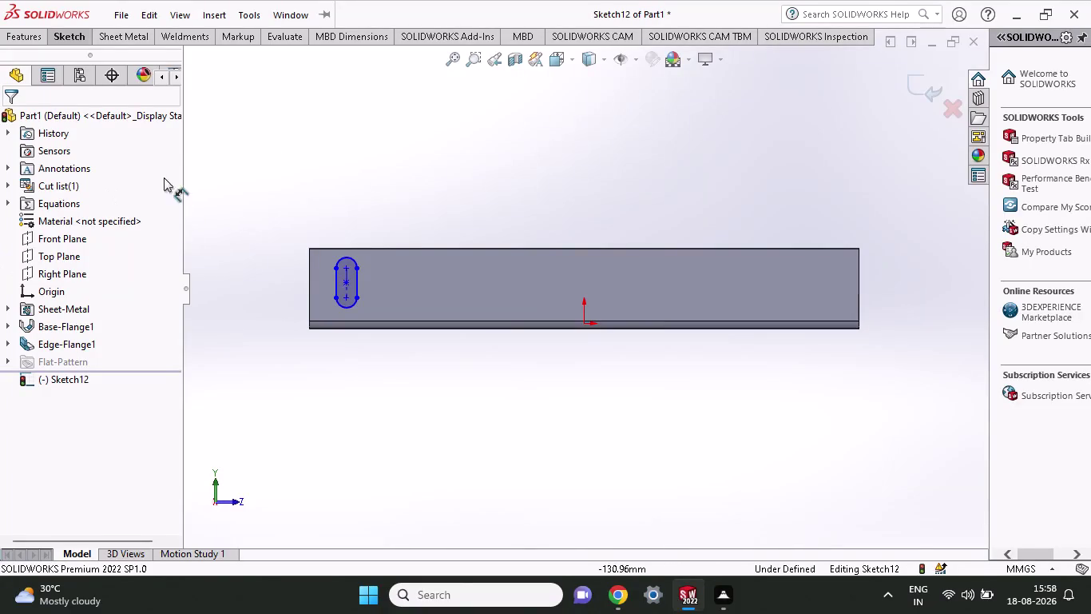
Start a radius dimension on the slot's rounded end arc, currently reading R3.78.
click(72, 29)
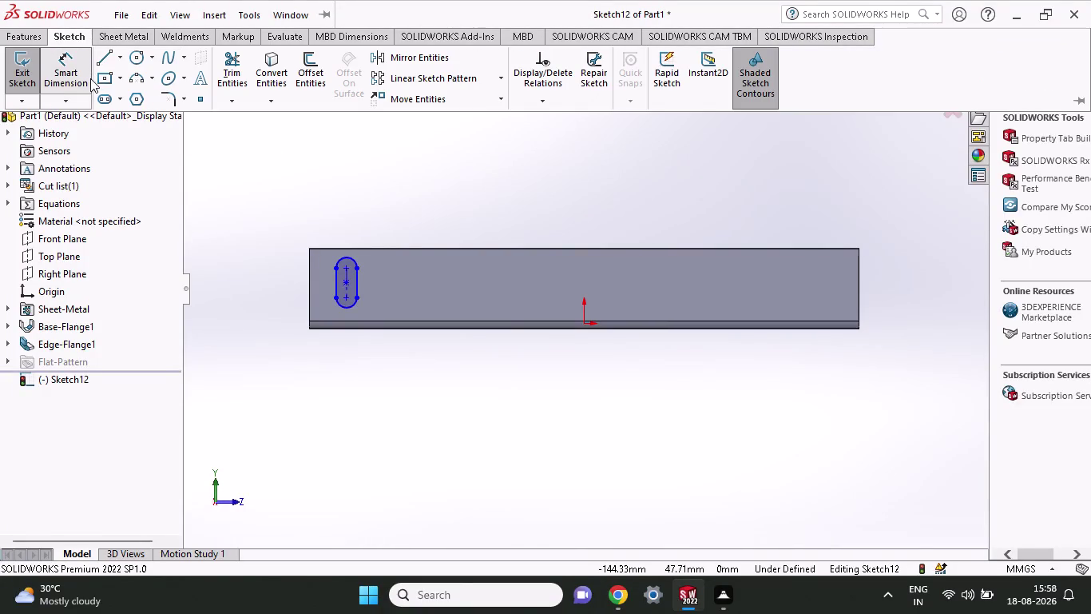
click(64, 78)
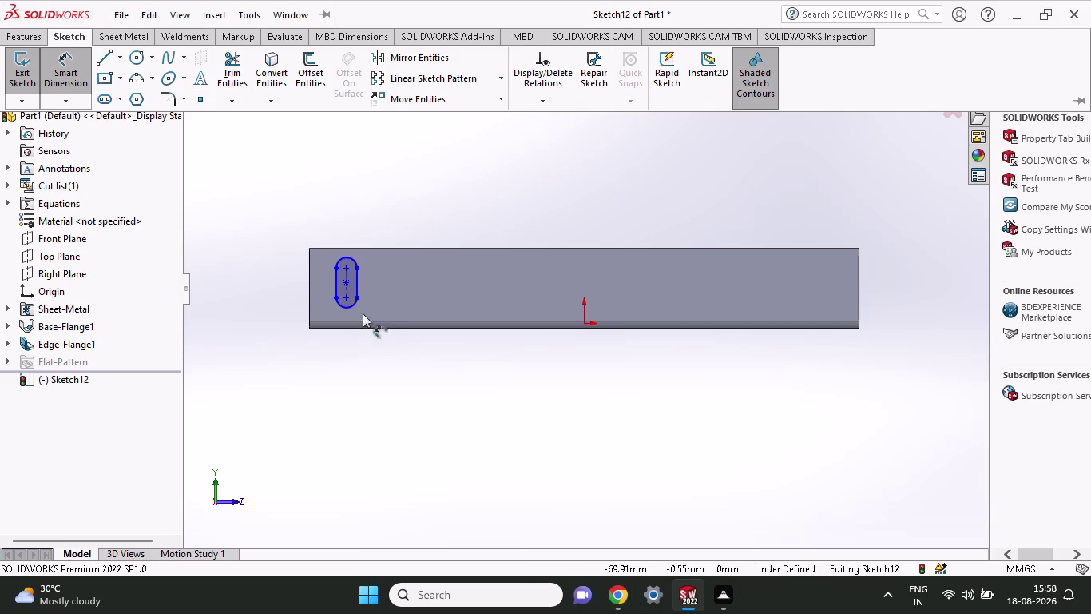
click(346, 307)
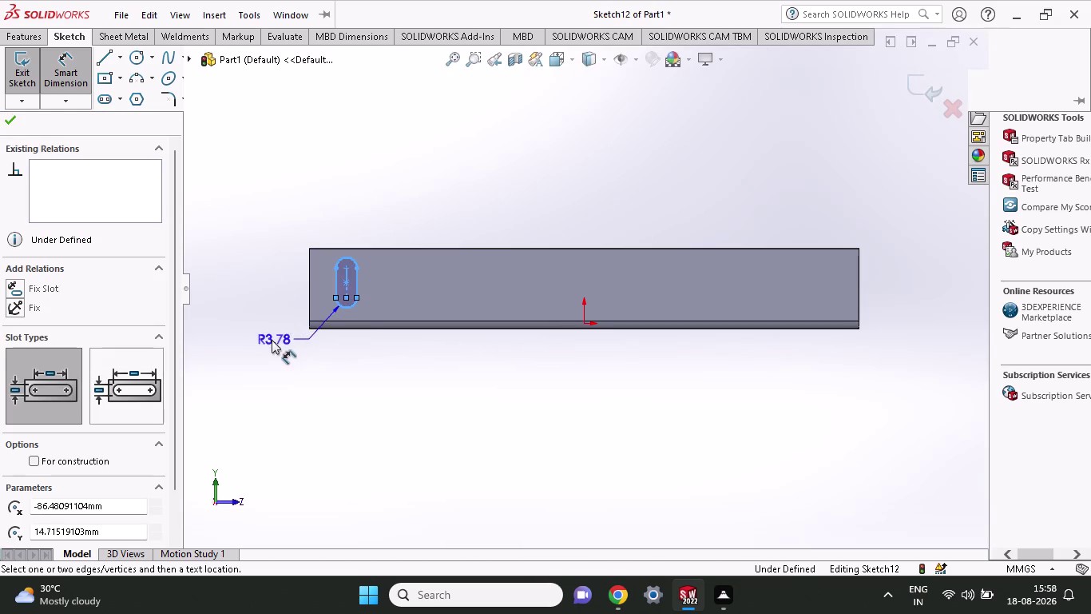
Dimension the slot's end radius to 3 mm and centre-to-centre length to 10 mm.
click(254, 343)
key(3)
key(Return)
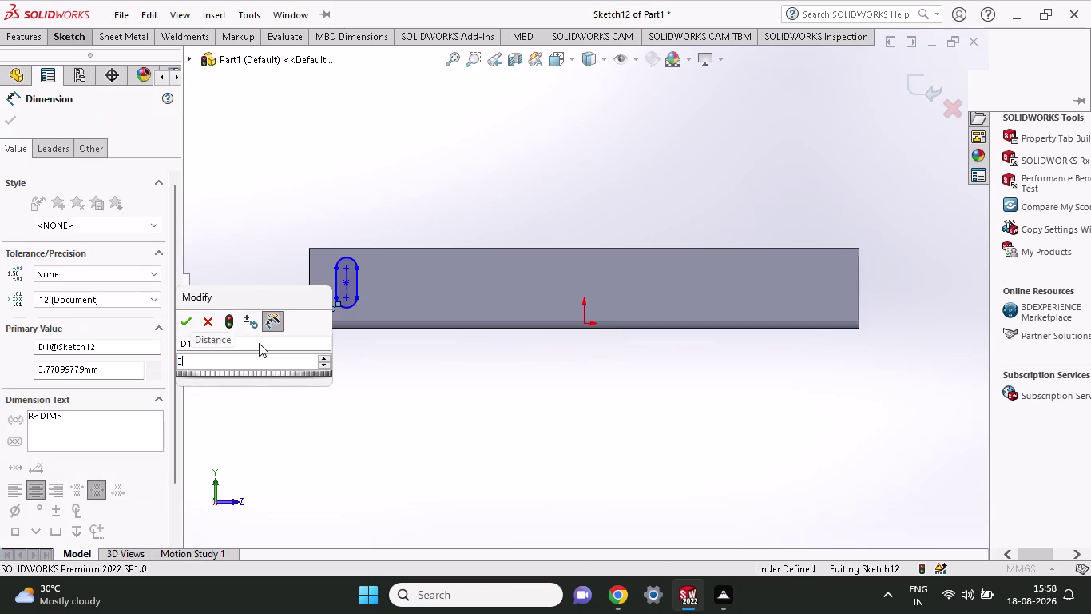
scroll(down, 3)
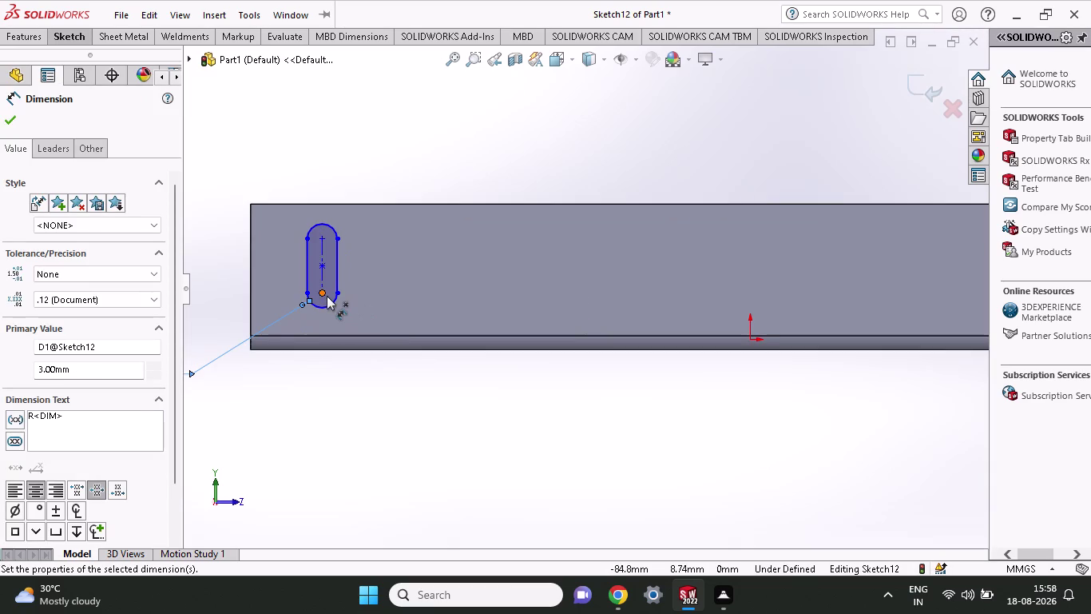
click(324, 296)
click(318, 238)
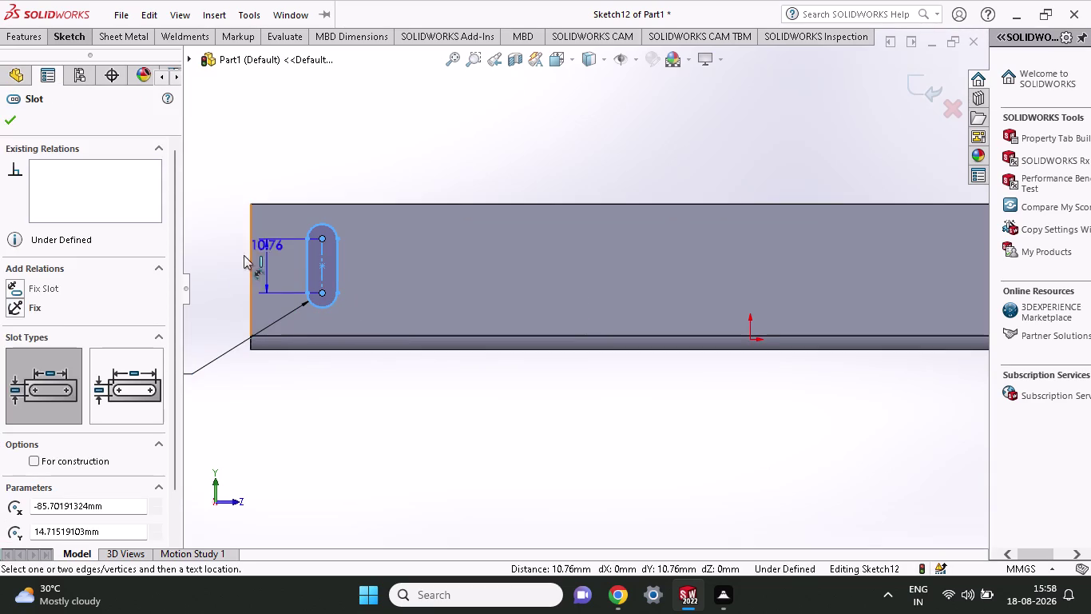
click(221, 257)
text(10)
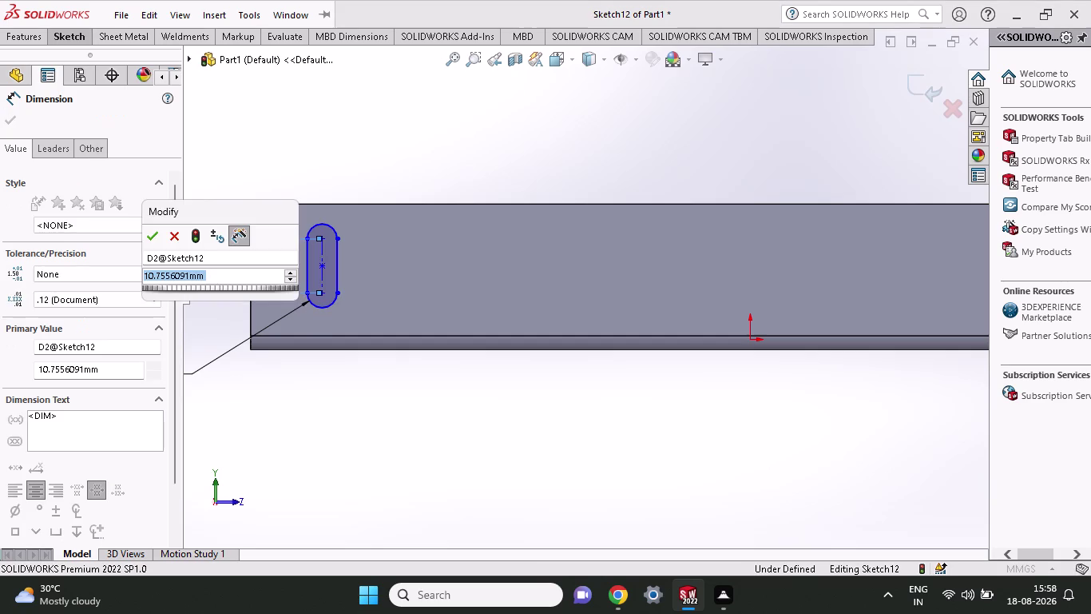
key(Return)
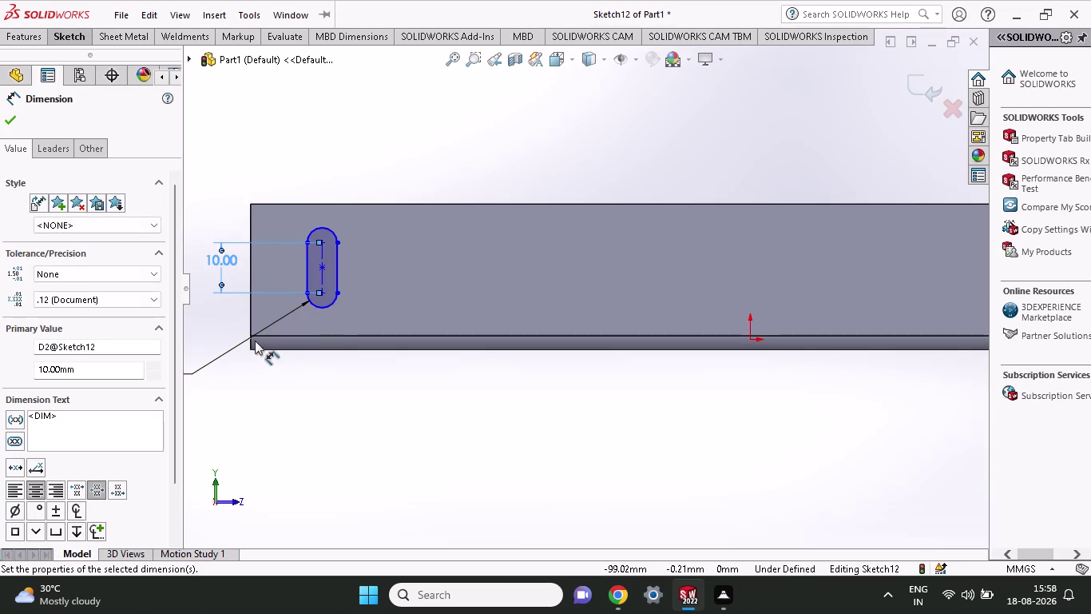
Dimension the slot 15 mm horizontally from the flange's lower left corner.
click(250, 338)
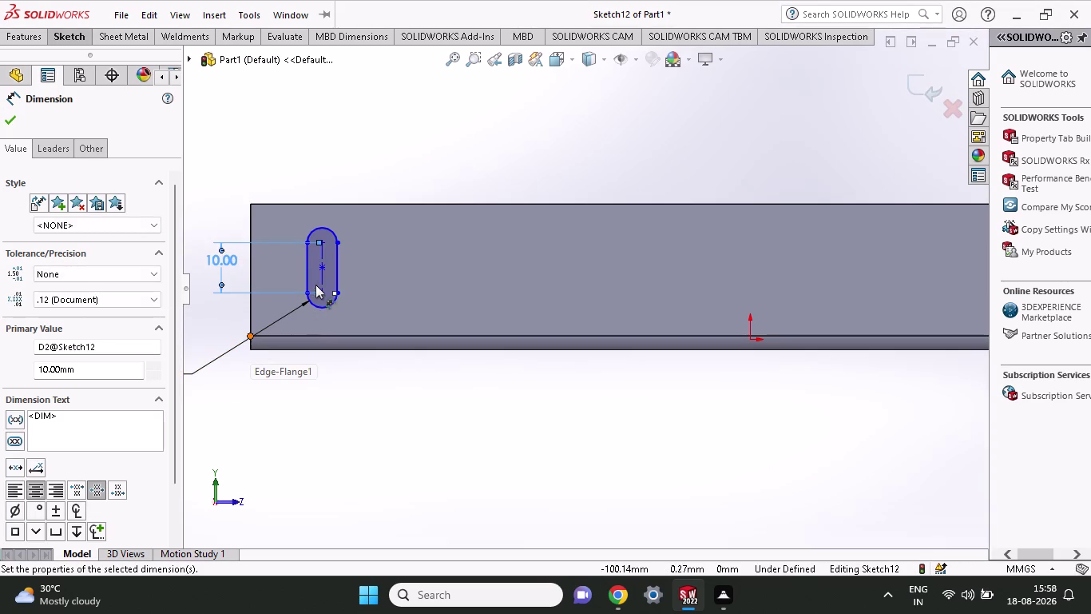
click(319, 293)
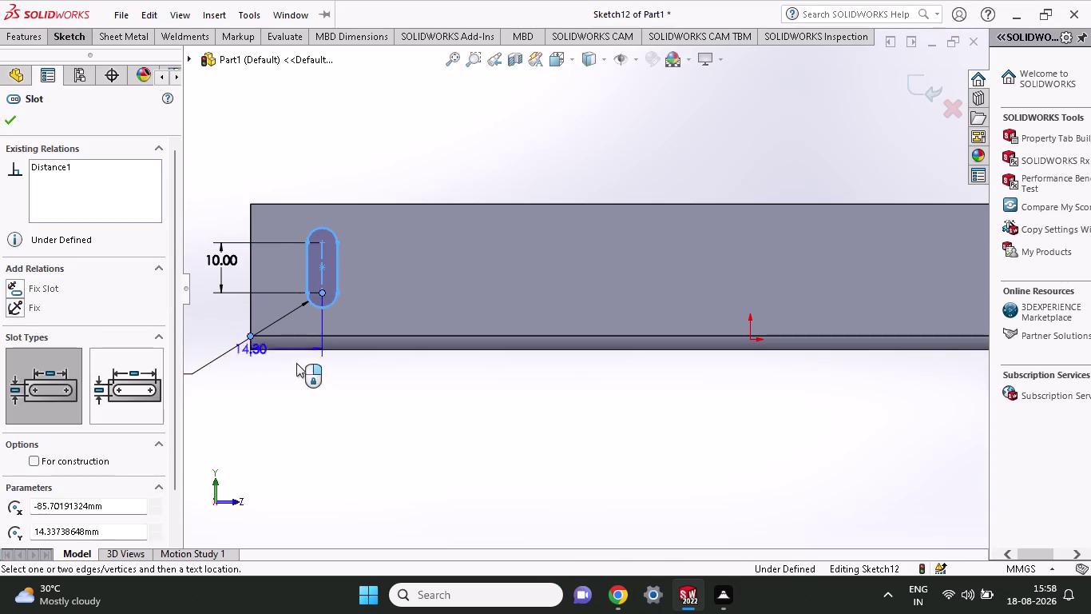
click(282, 396)
text(15)
key(Return)
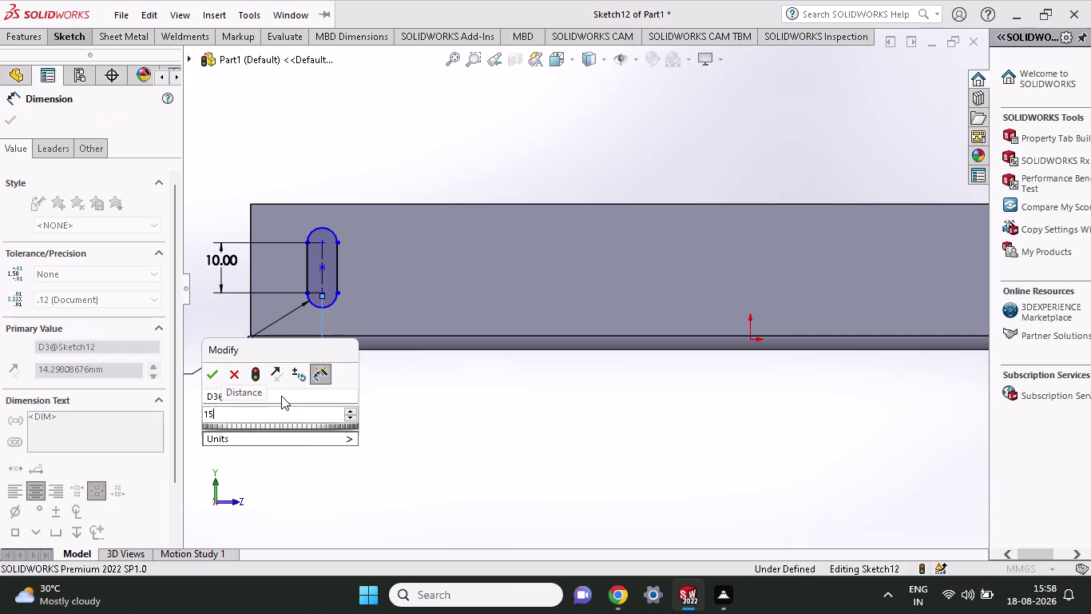
scroll(up, 3)
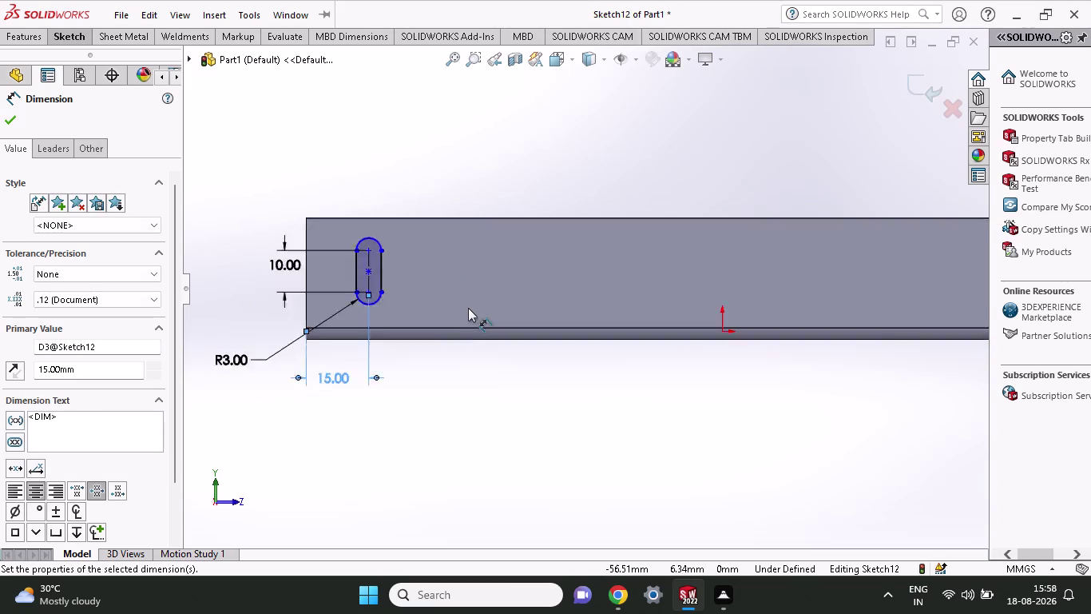
scroll(up, 3)
scroll(down, 3)
scroll(up, 3)
scroll(down, 3)
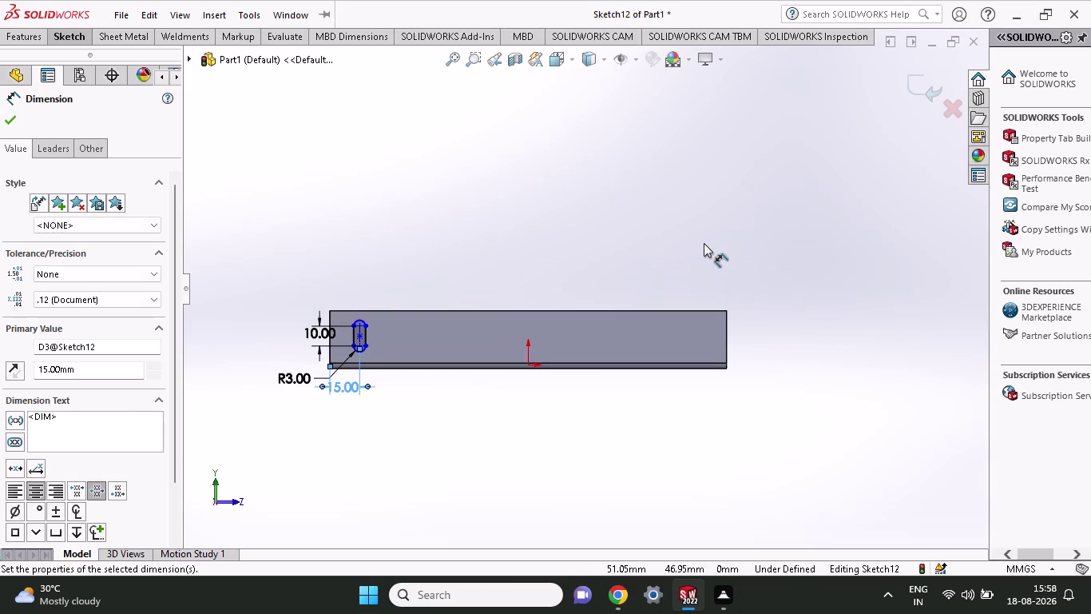
click(36, 34)
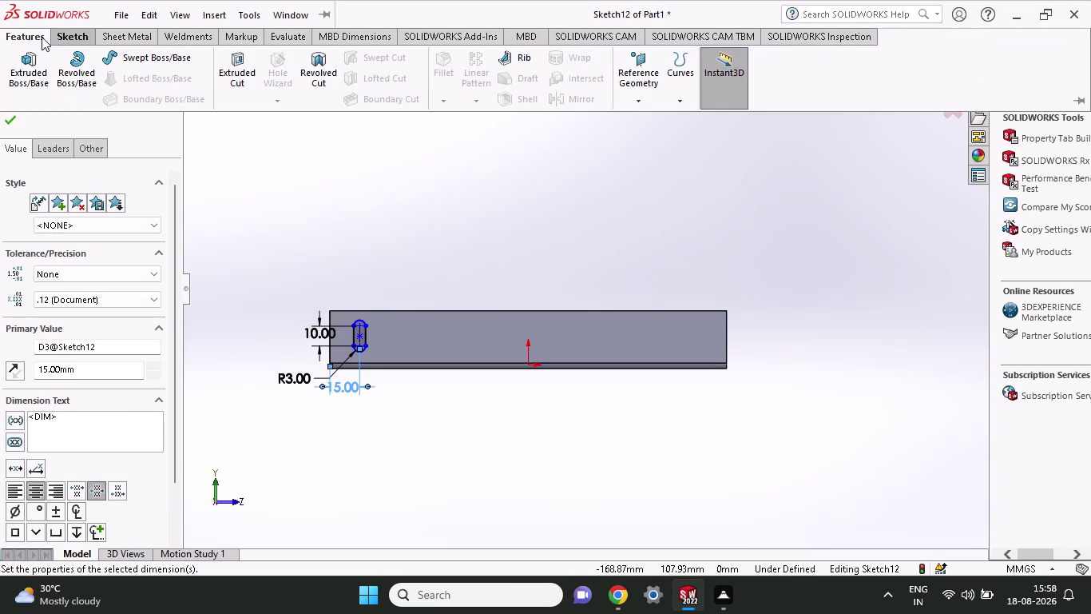
click(57, 39)
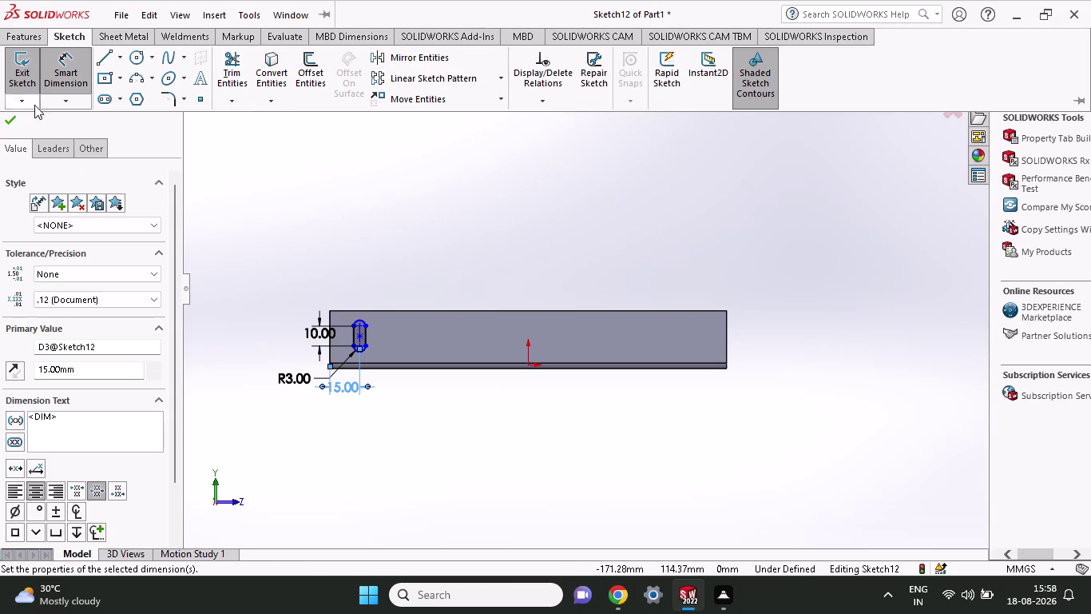
click(119, 50)
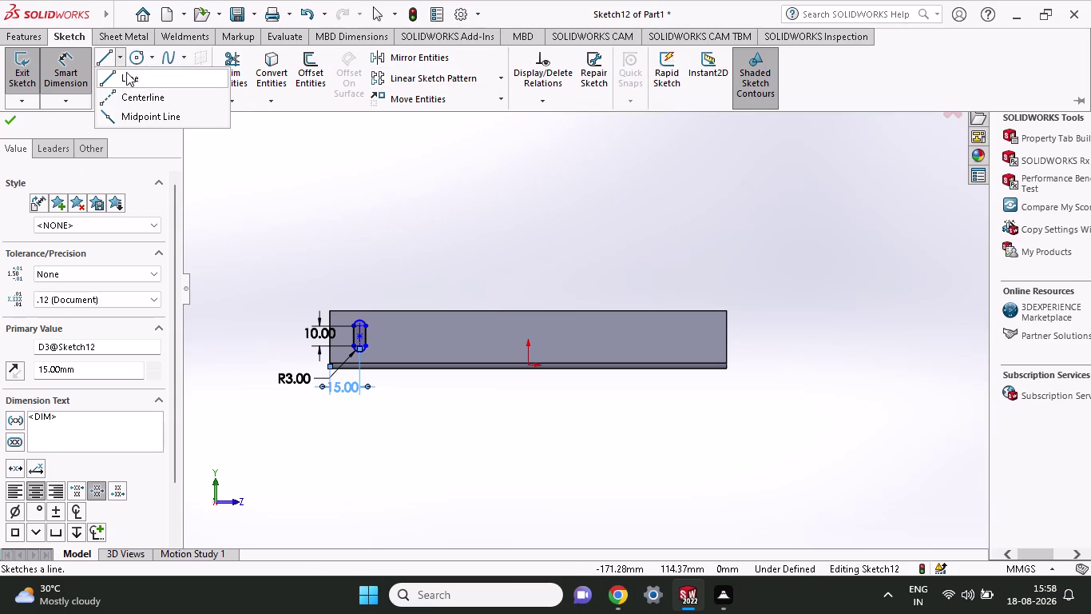
Draw a construction centreline through the slot across the full 200 mm flange length.
click(125, 95)
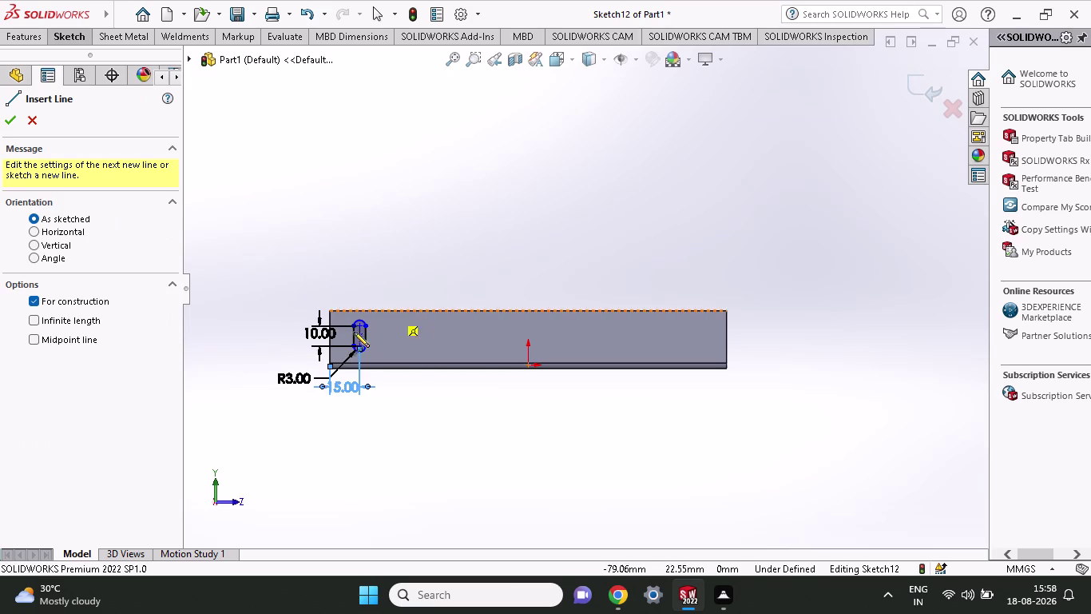
scroll(up, 3)
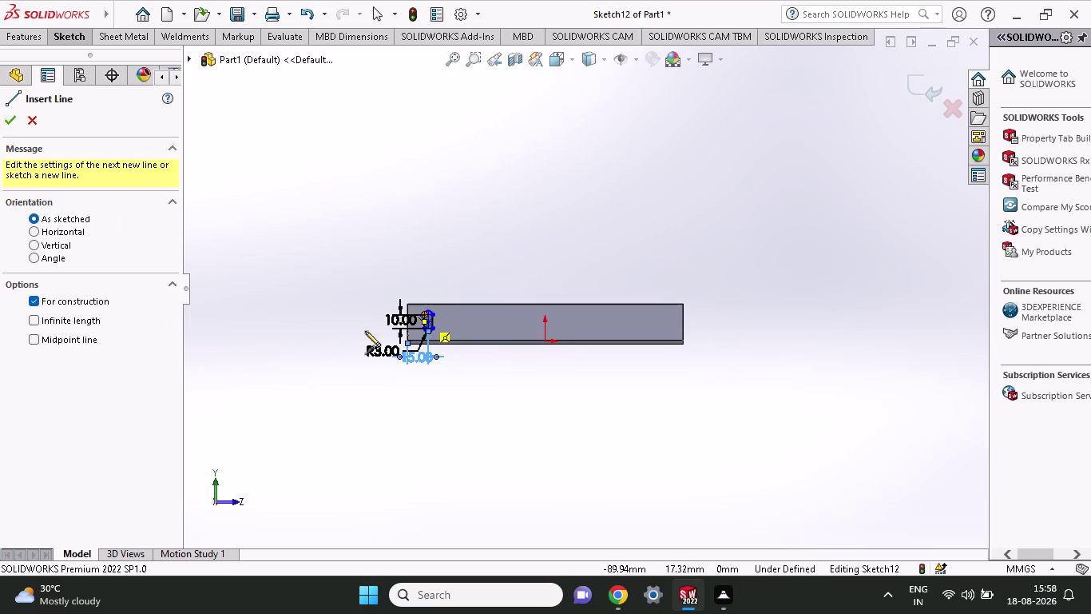
scroll(down, 3)
scroll(down, 3)
scroll(down, 3)
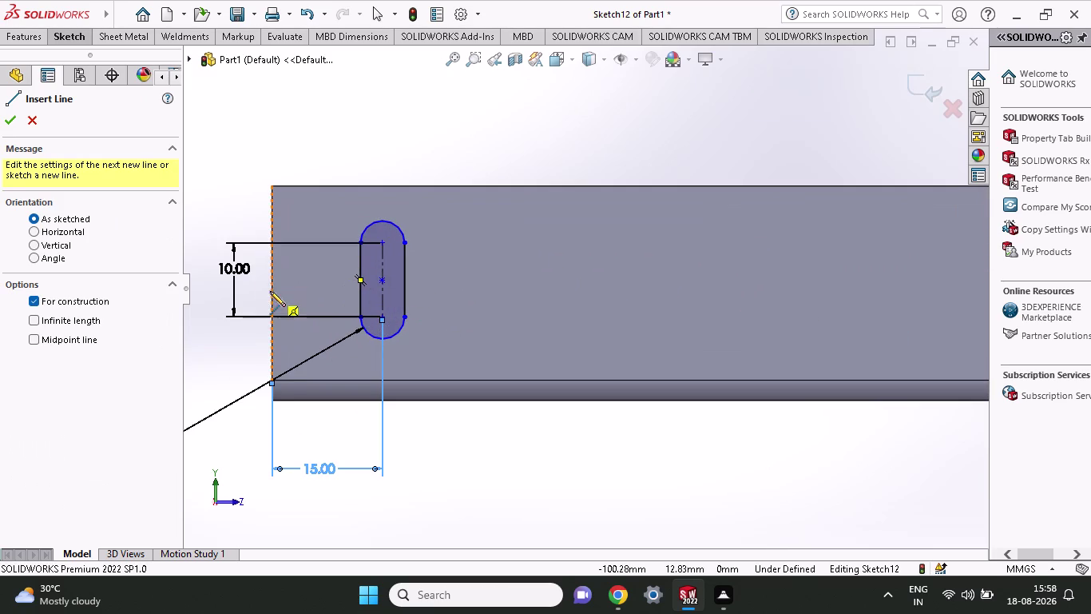
click(270, 286)
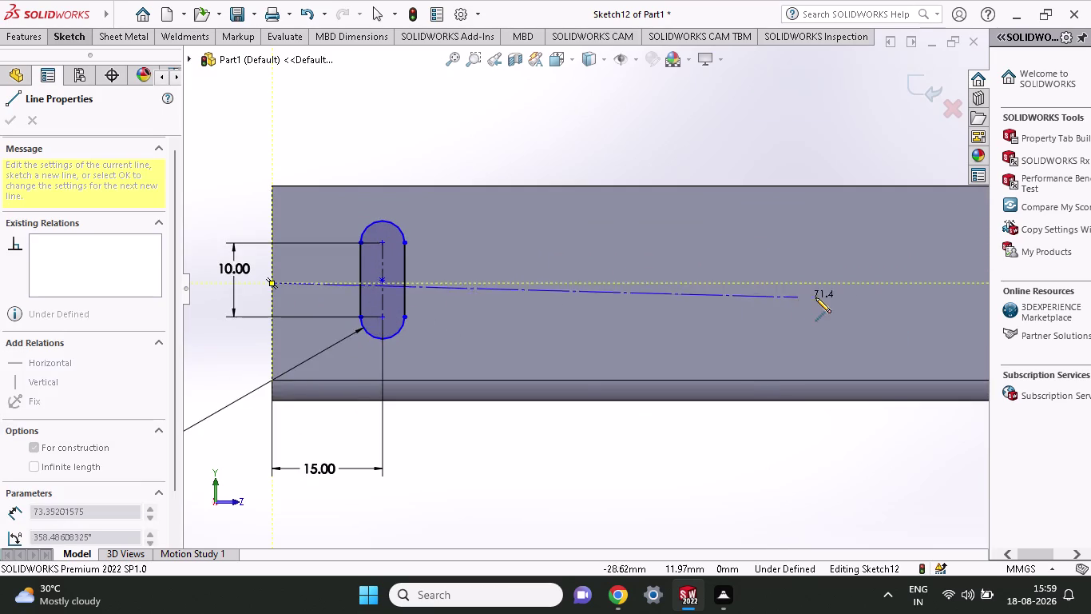
scroll(up, 3)
scroll(up, 3)
scroll(up, 3)
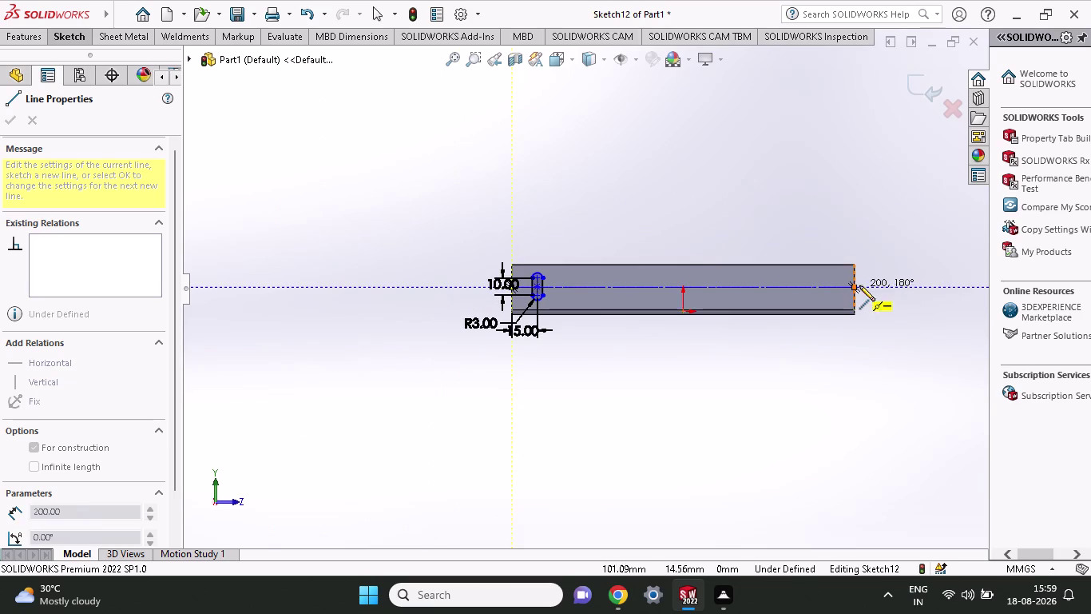
click(855, 288)
right_click(711, 198)
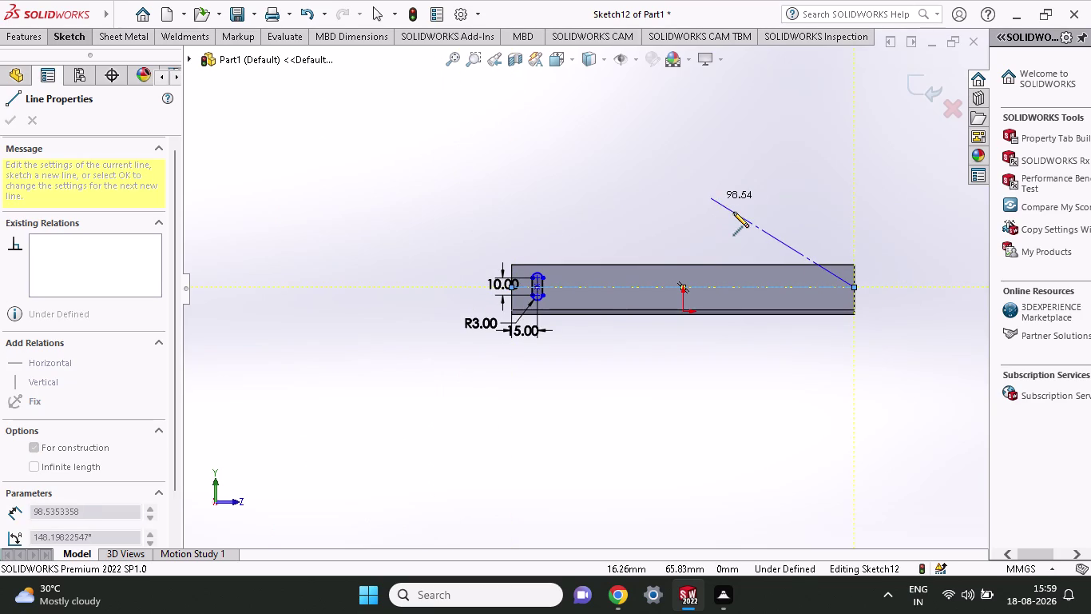
click(733, 211)
scroll(down, 3)
scroll(down, 3)
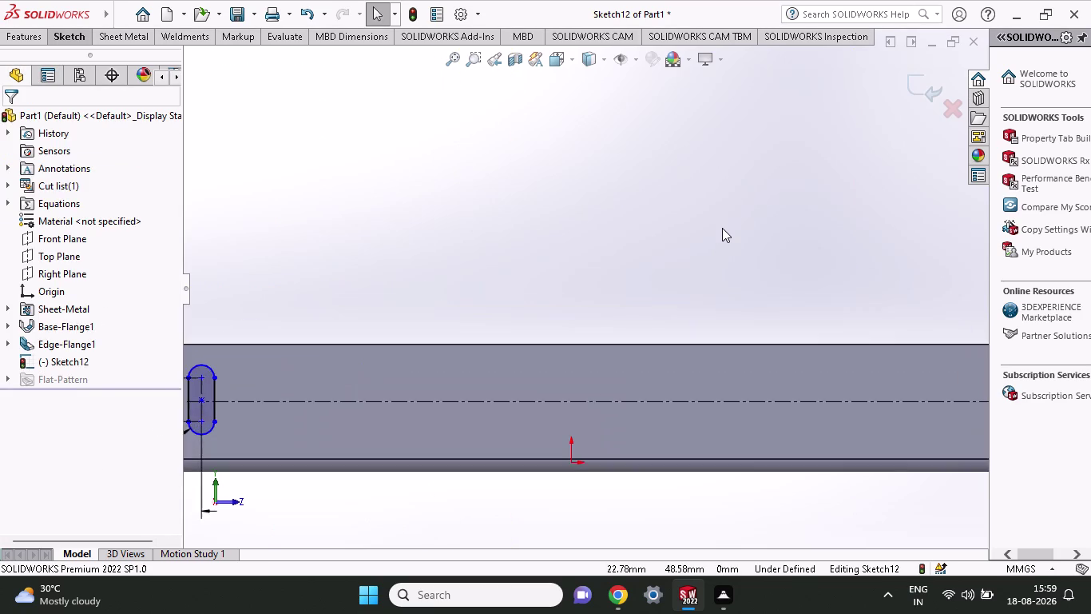
scroll(up, 3)
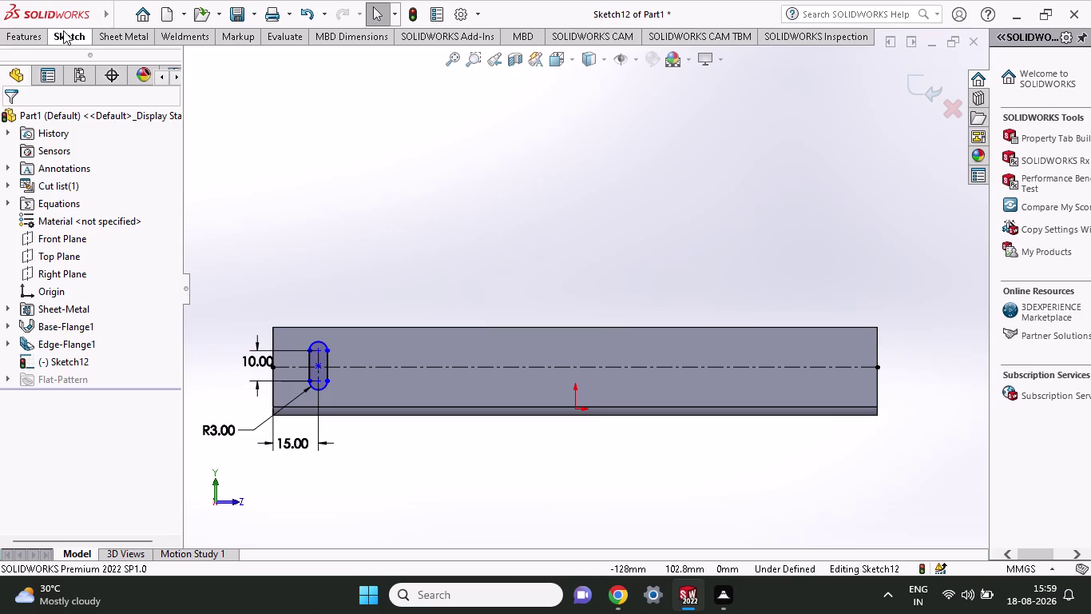
click(63, 31)
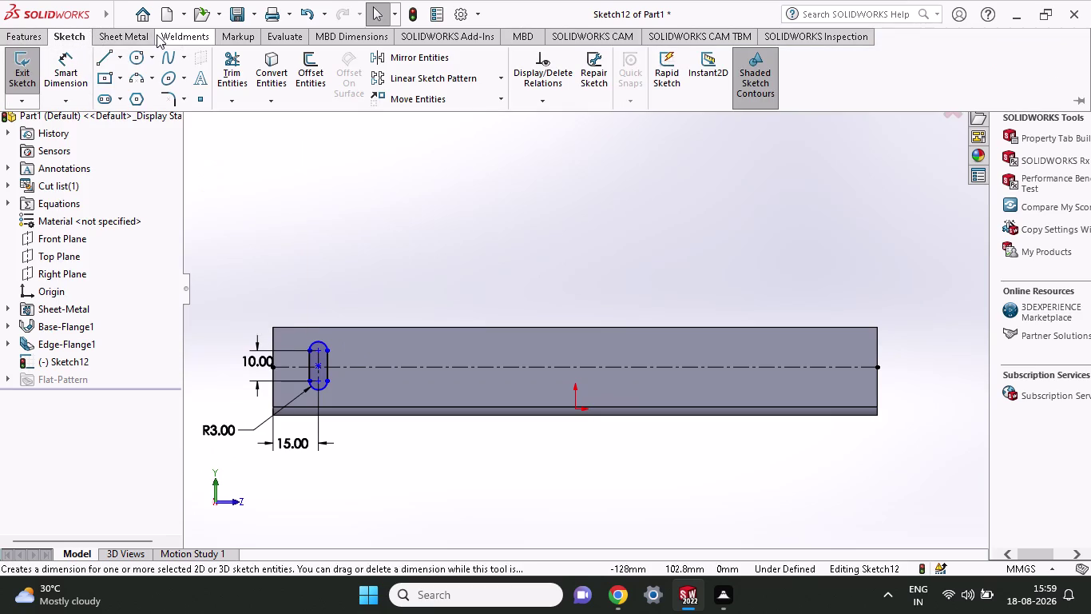
Pattern the slot linearly along the centreline with 18 instances.
click(380, 77)
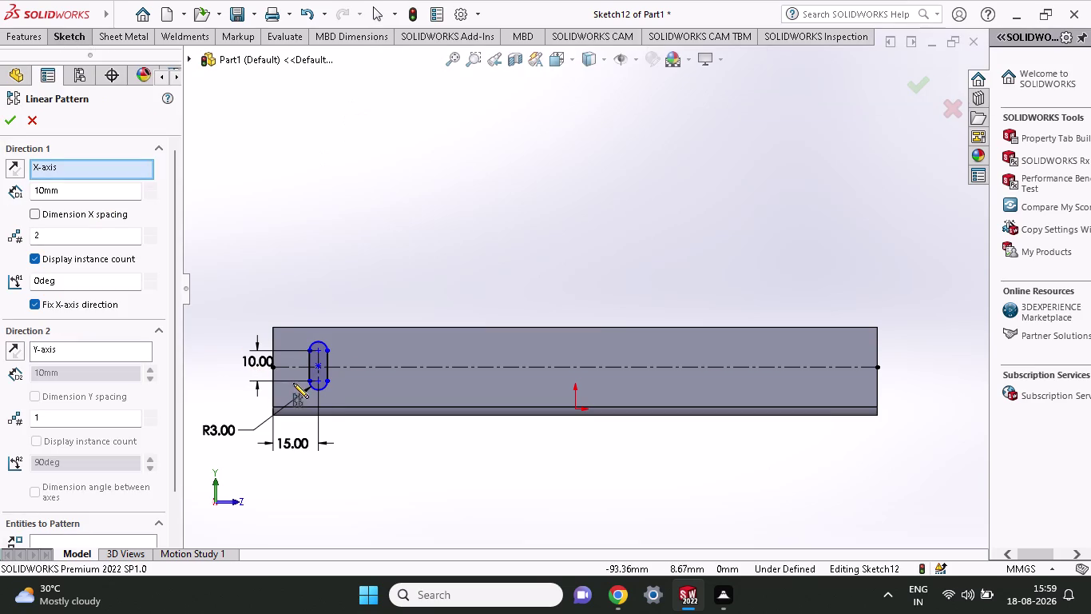
click(353, 367)
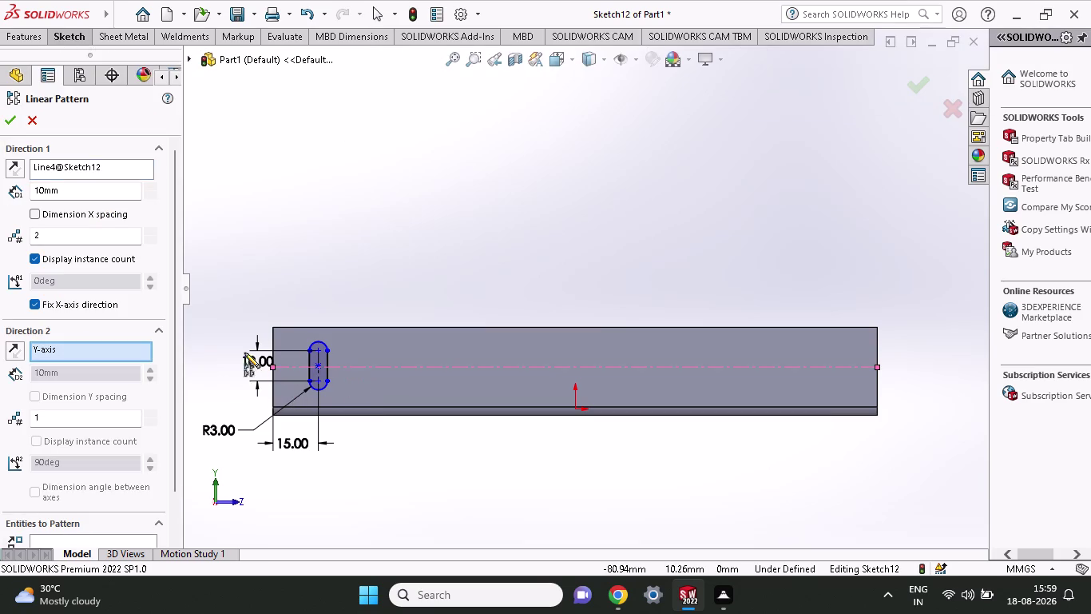
scroll(down, 3)
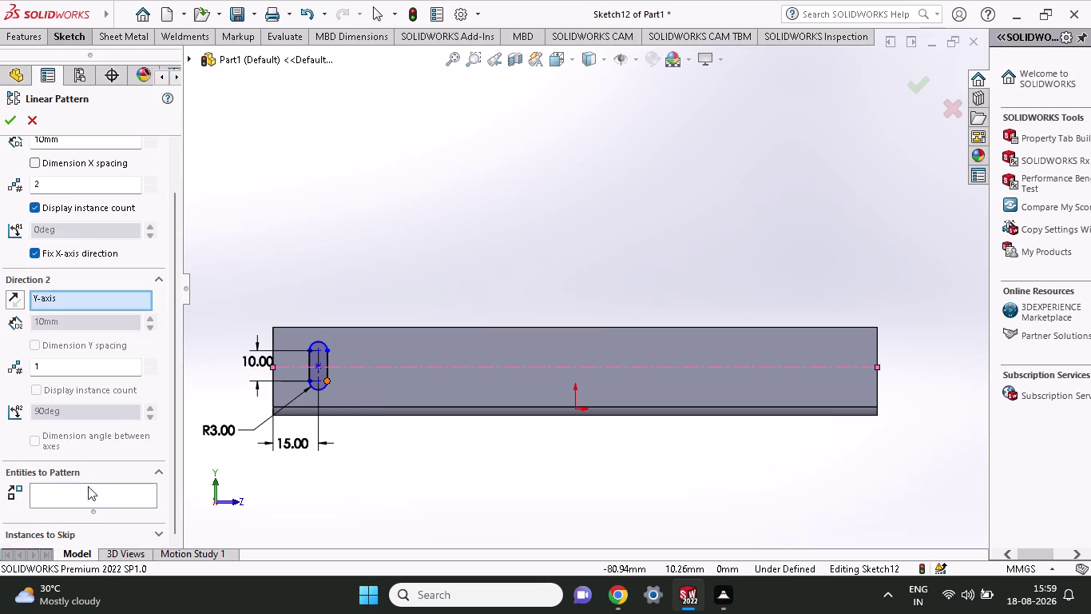
click(86, 492)
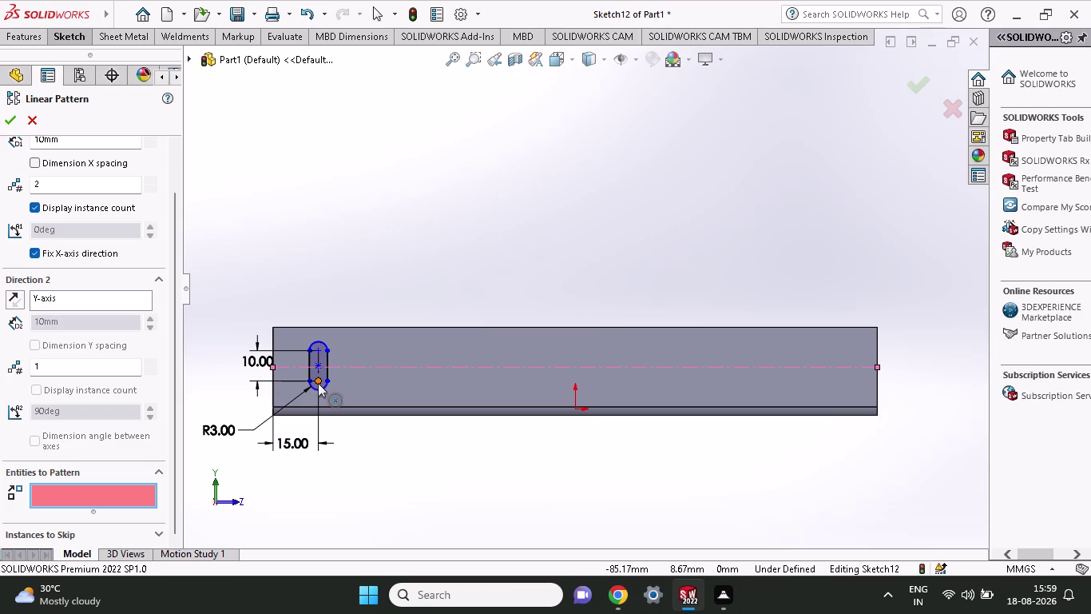
click(318, 388)
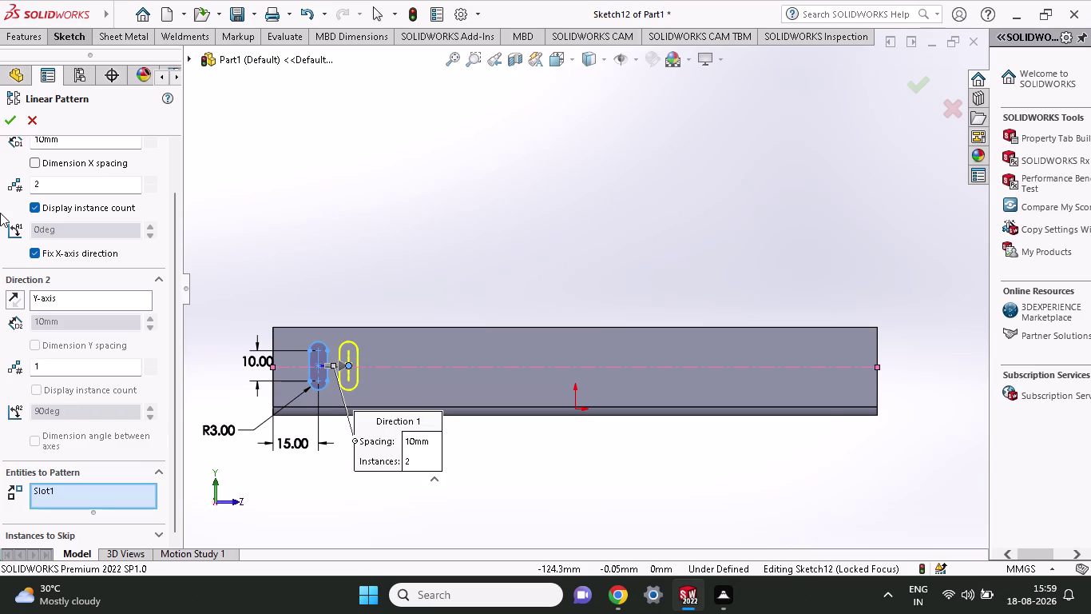
drag(81, 183, 0, 188)
text(18)
key(Return)
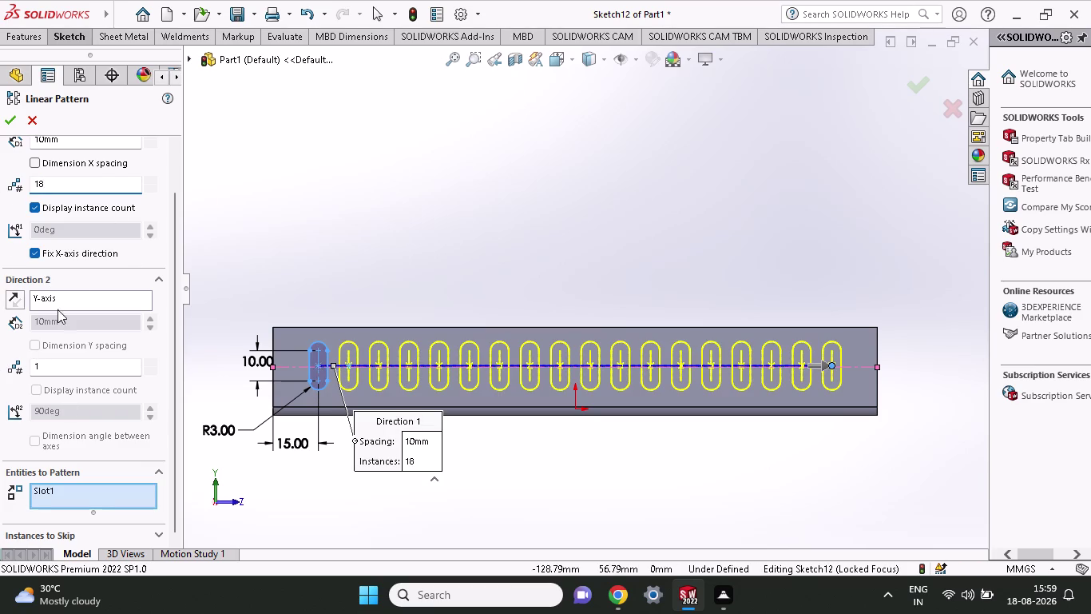
Try a 15 mm spacing between the slot copies.
drag(47, 370, 0, 372)
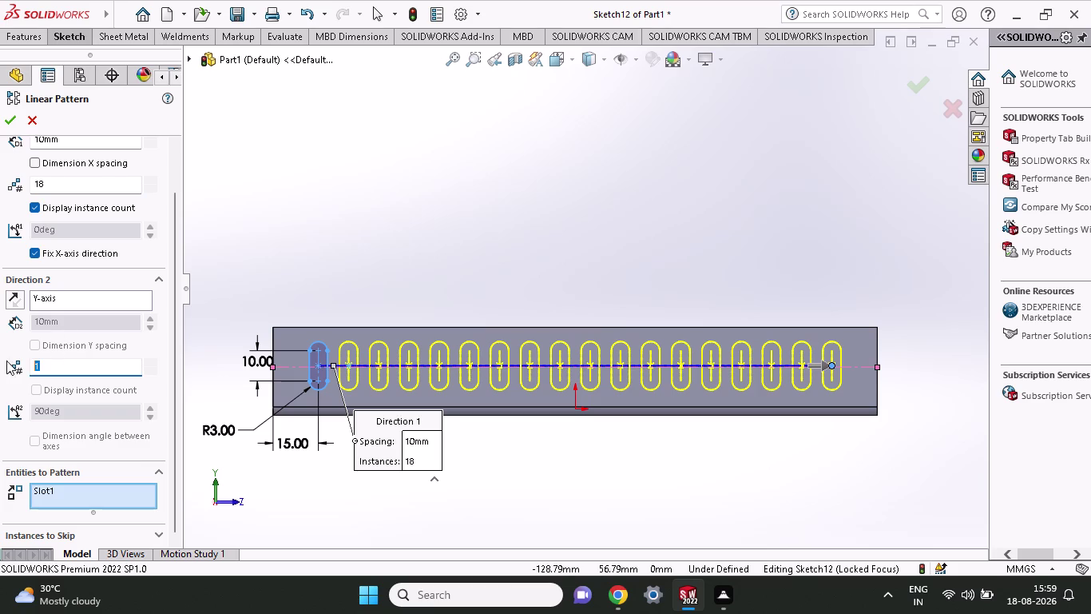
click(337, 274)
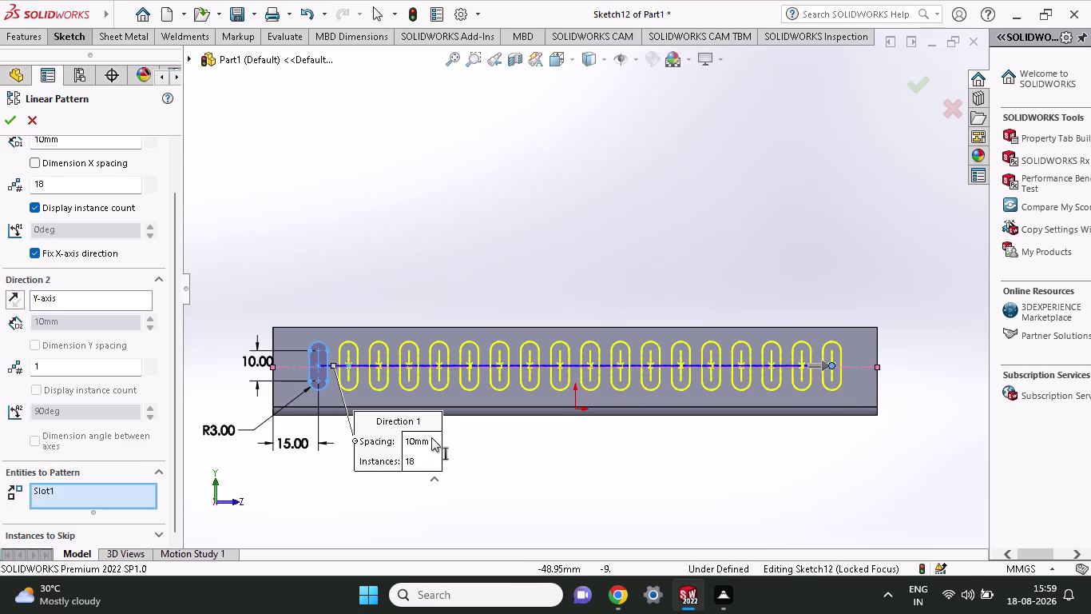
drag(431, 437, 434, 459)
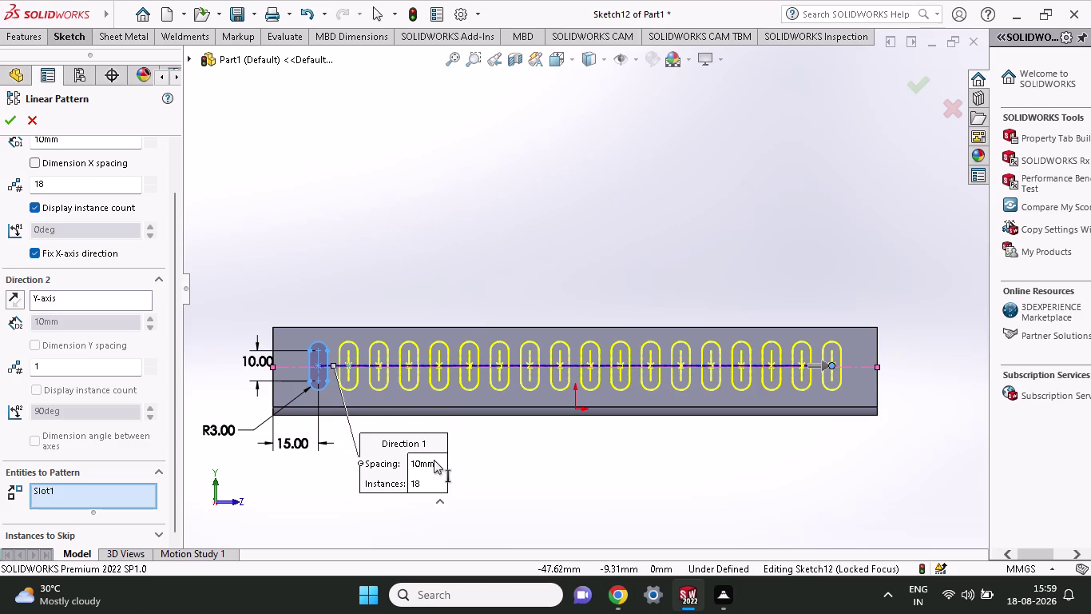
drag(434, 460, 350, 466)
scroll(down, 3)
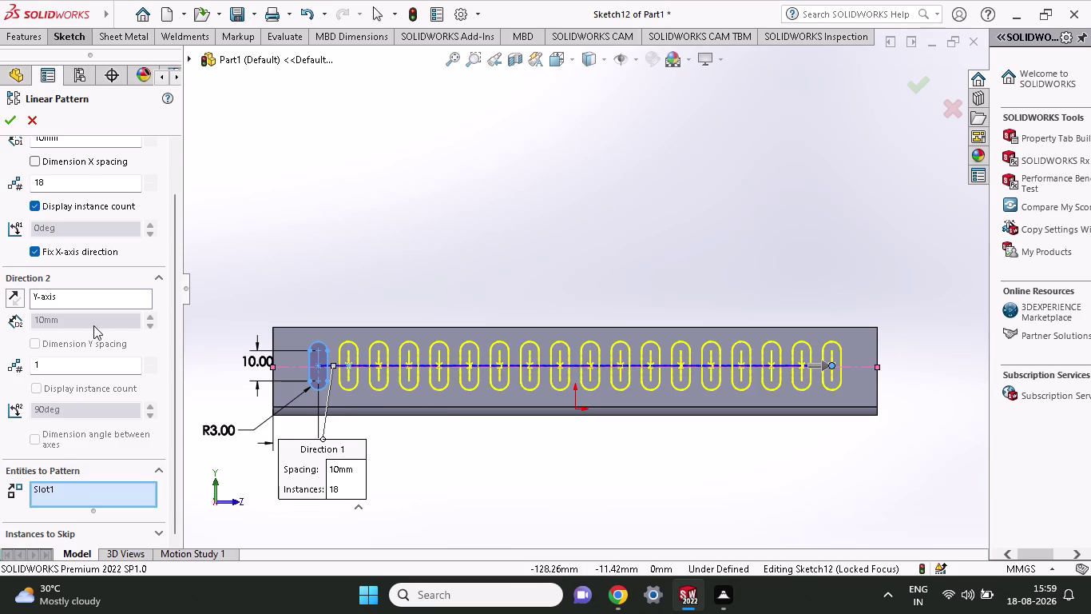
scroll(down, 3)
scroll(up, 3)
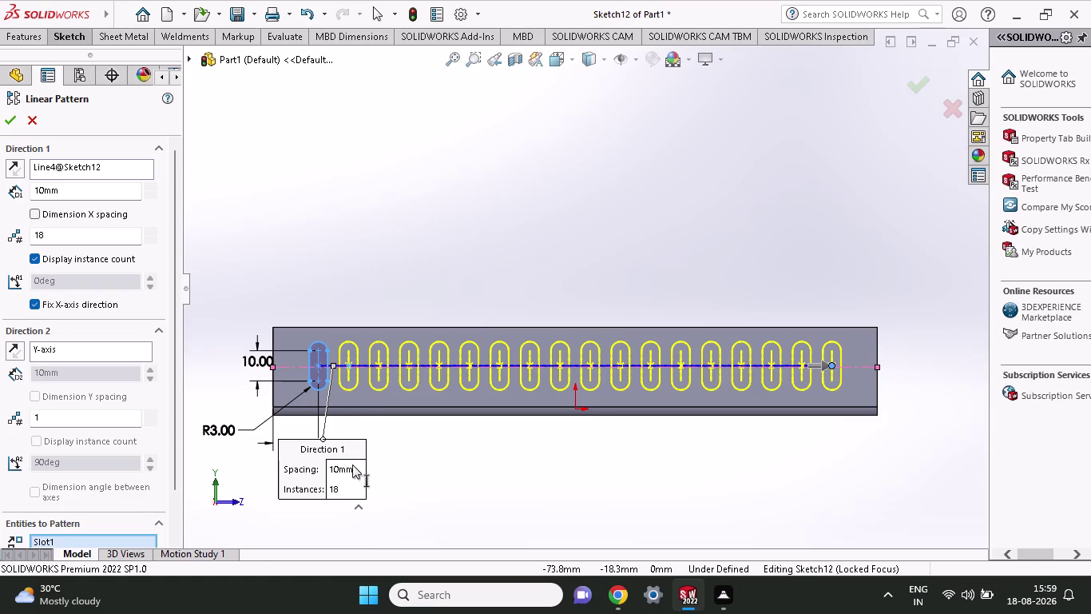
drag(353, 464, 317, 465)
click(317, 469)
click(316, 470)
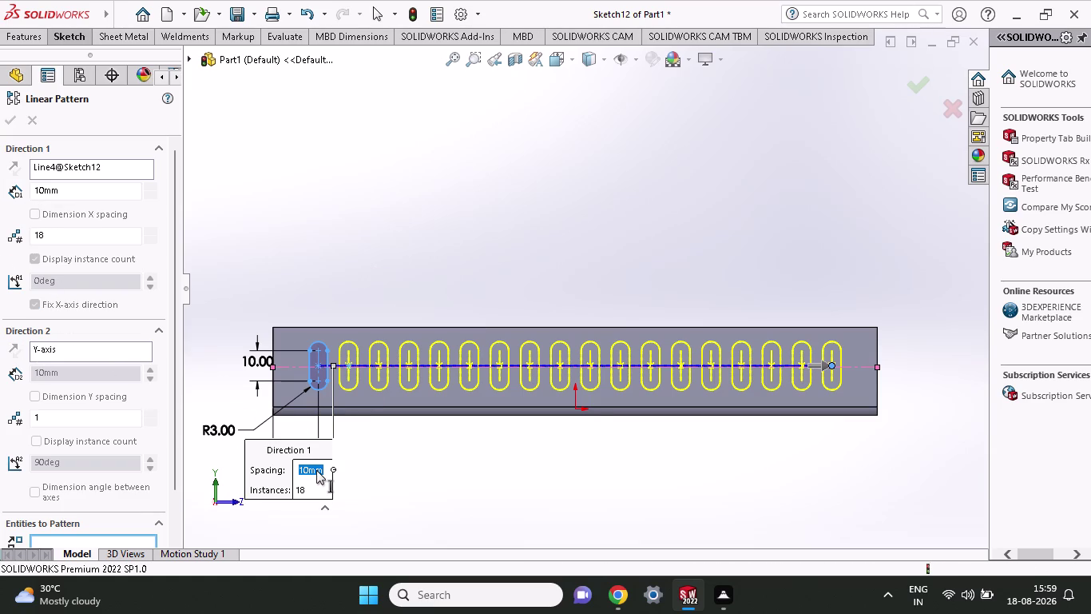
key(BackSpace)
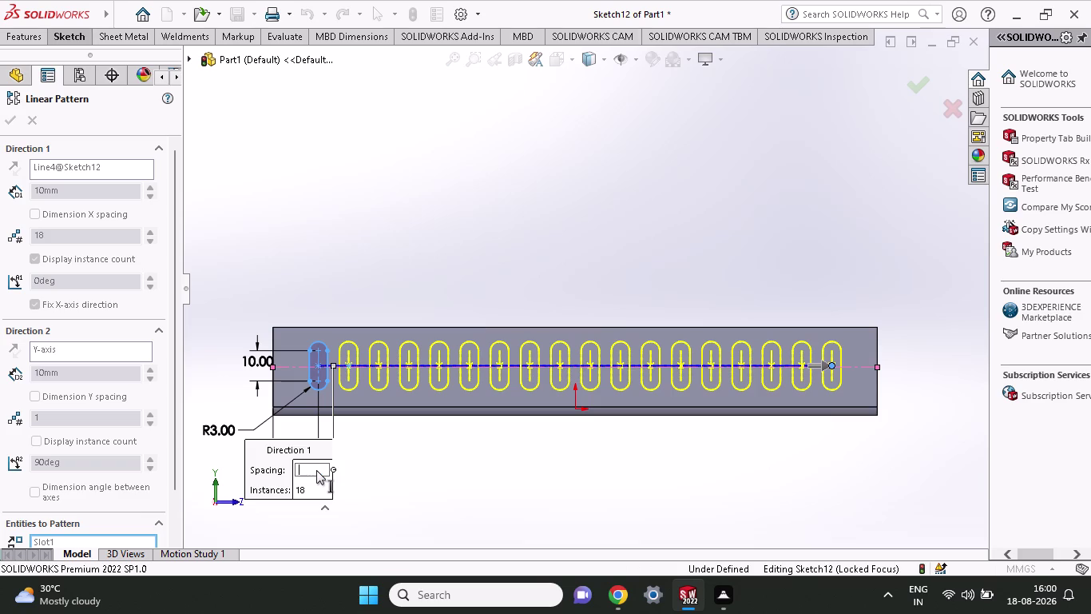
text(15)
key(Return)
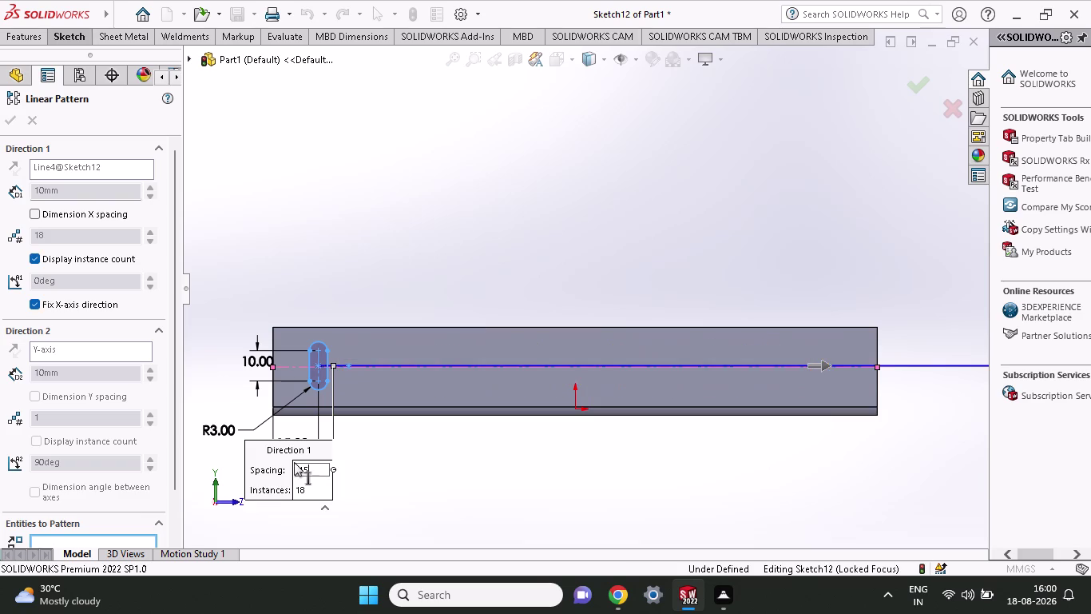
Change the slot pattern spacing back to 10 mm.
key(BackSpace)
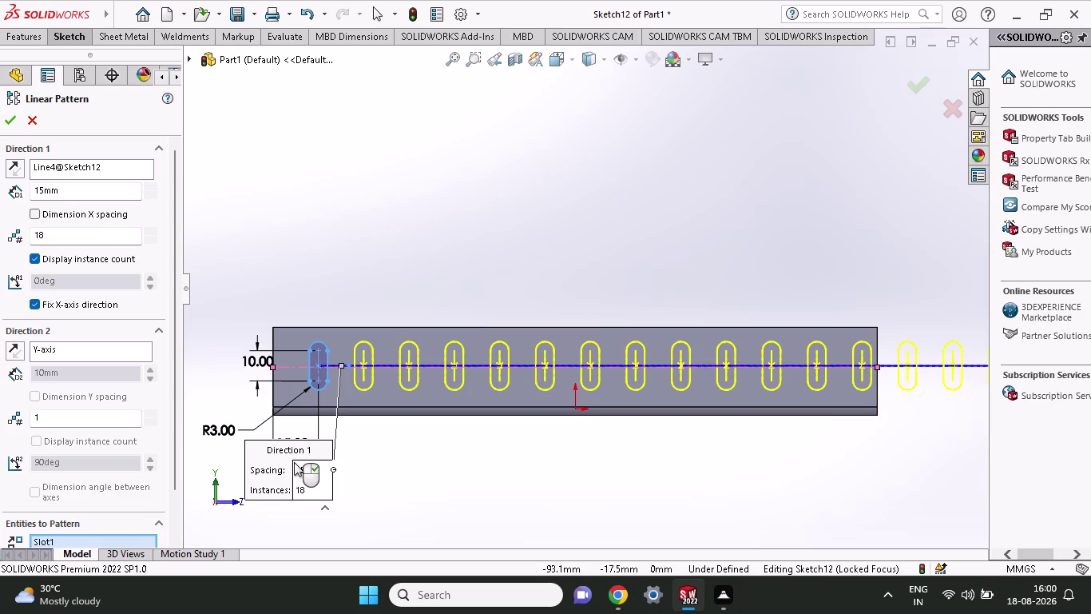
key(BackSpace)
key(BackSpace)
double_click(313, 469)
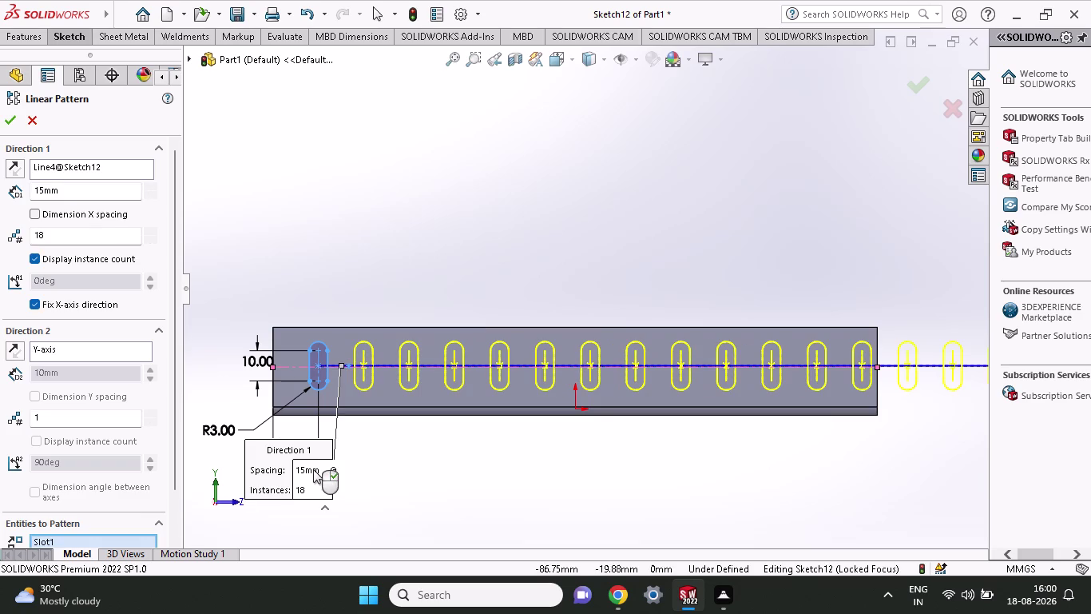
key(BackSpace)
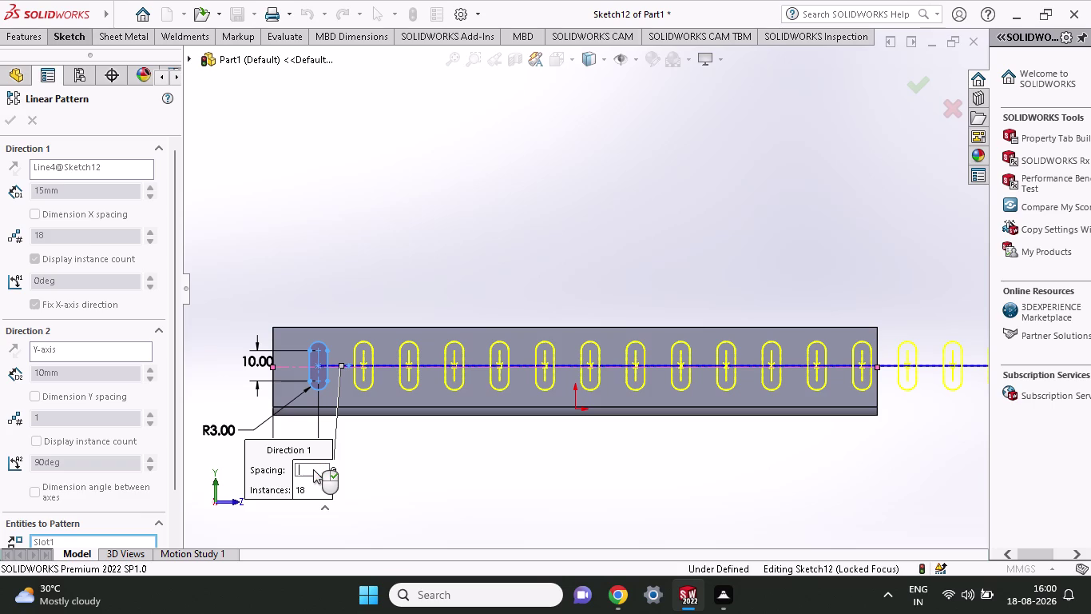
text(10)
key(Return)
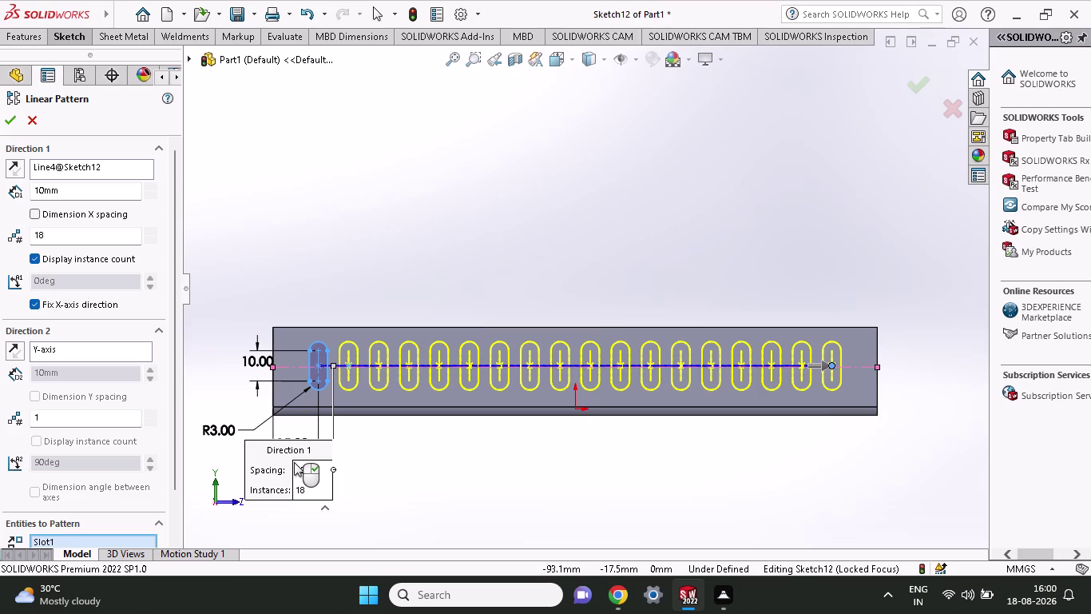
Confirm the 18-slot linear pattern and orbit to view both flanges.
click(9, 120)
middle_drag(339, 260, 335, 291)
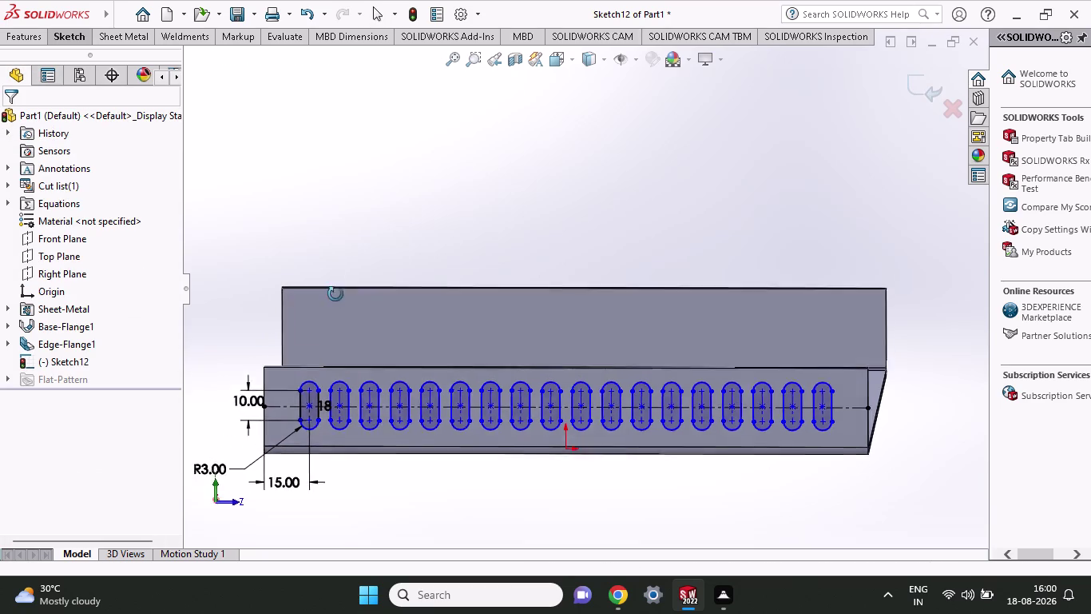
middle_drag(336, 290, 334, 306)
Extrude-cut the slot sketch about 290 mm deep through both flanges.
click(71, 37)
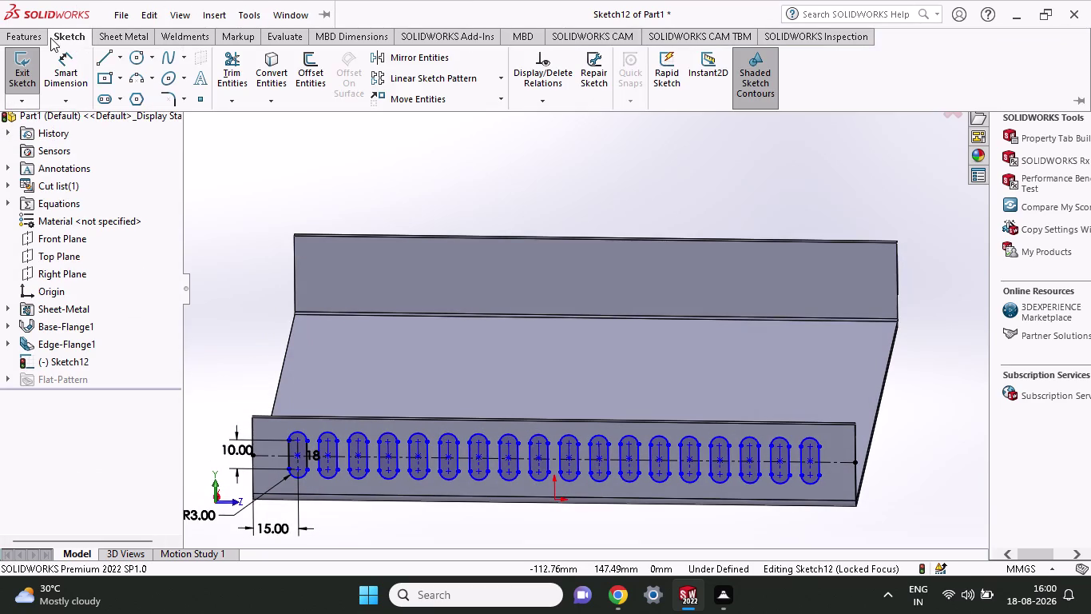
click(44, 37)
click(235, 70)
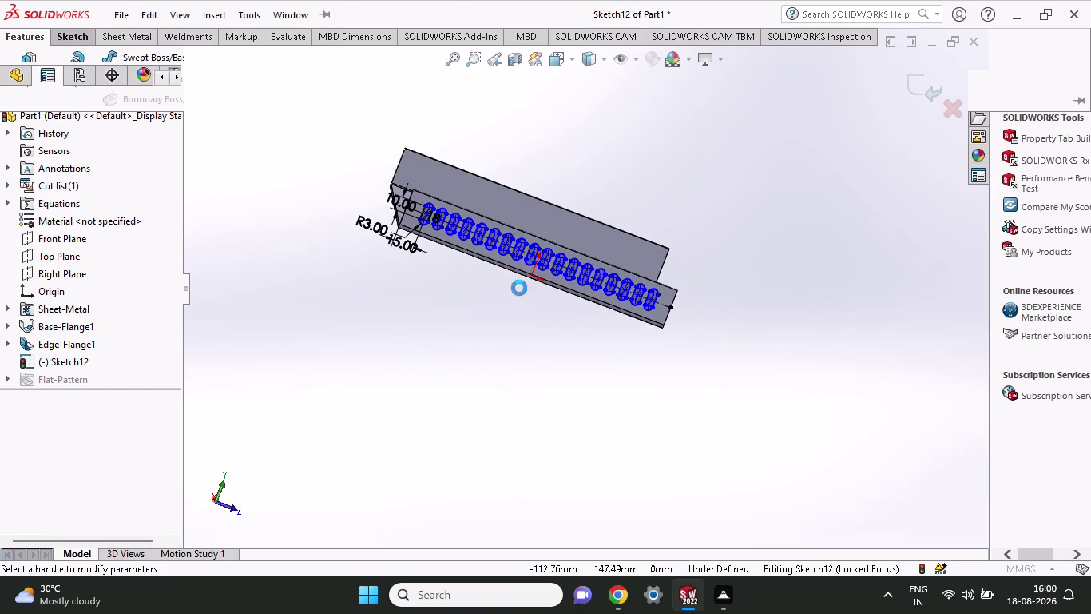
middle_drag(519, 287, 474, 344)
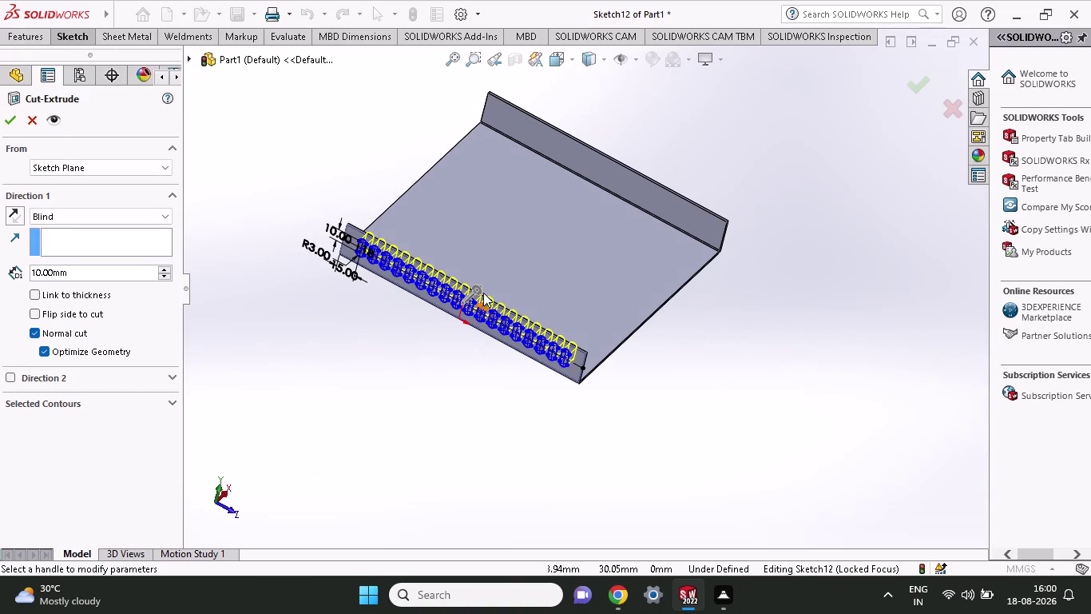
drag(480, 289, 642, 96)
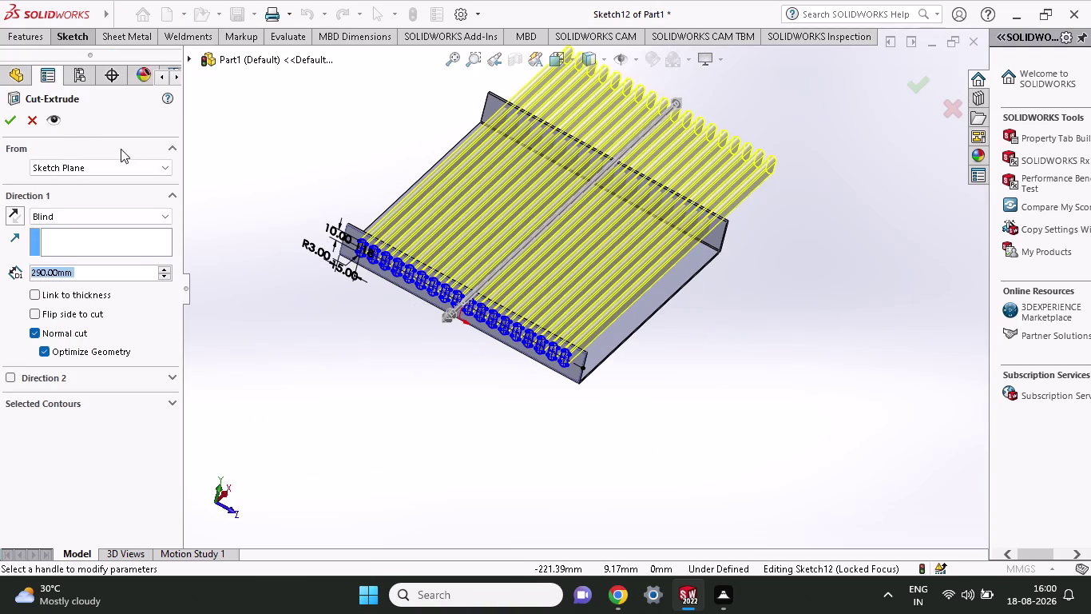
click(5, 120)
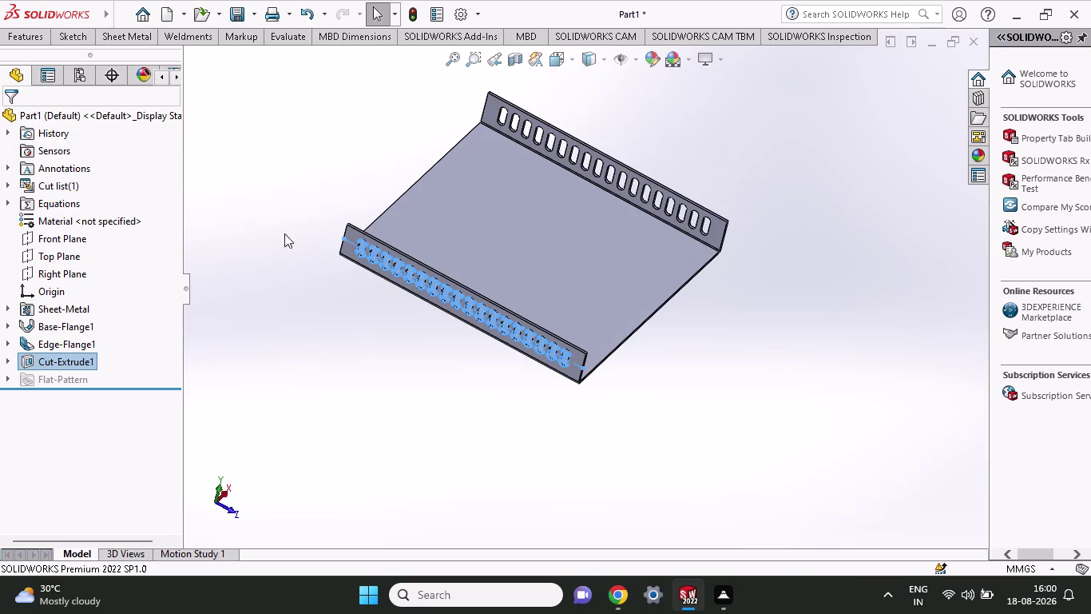
click(362, 362)
middle_drag(362, 360, 304, 290)
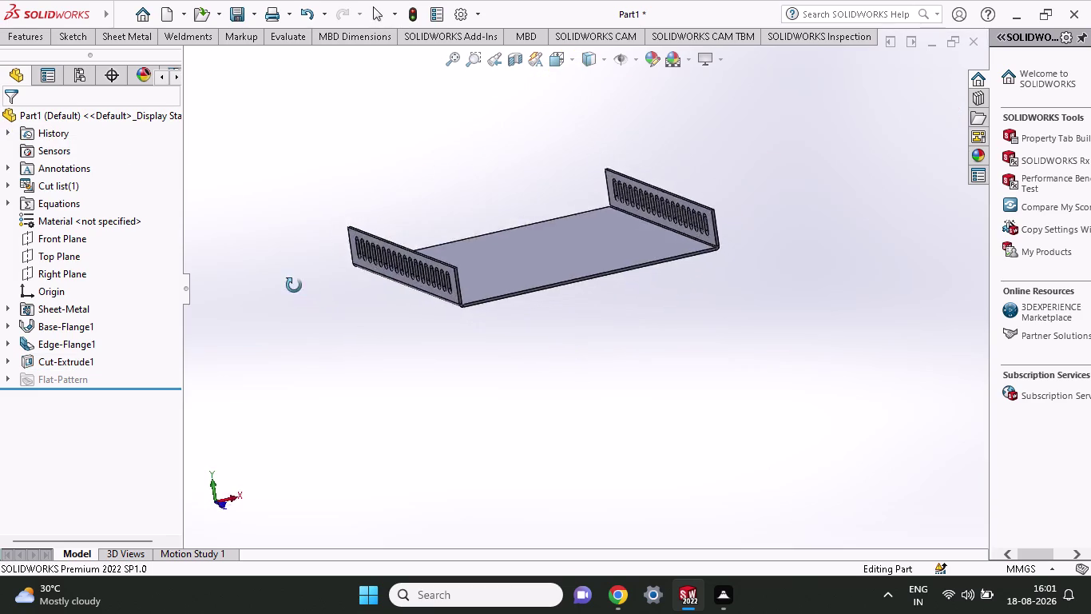
middle_drag(304, 289, 365, 302)
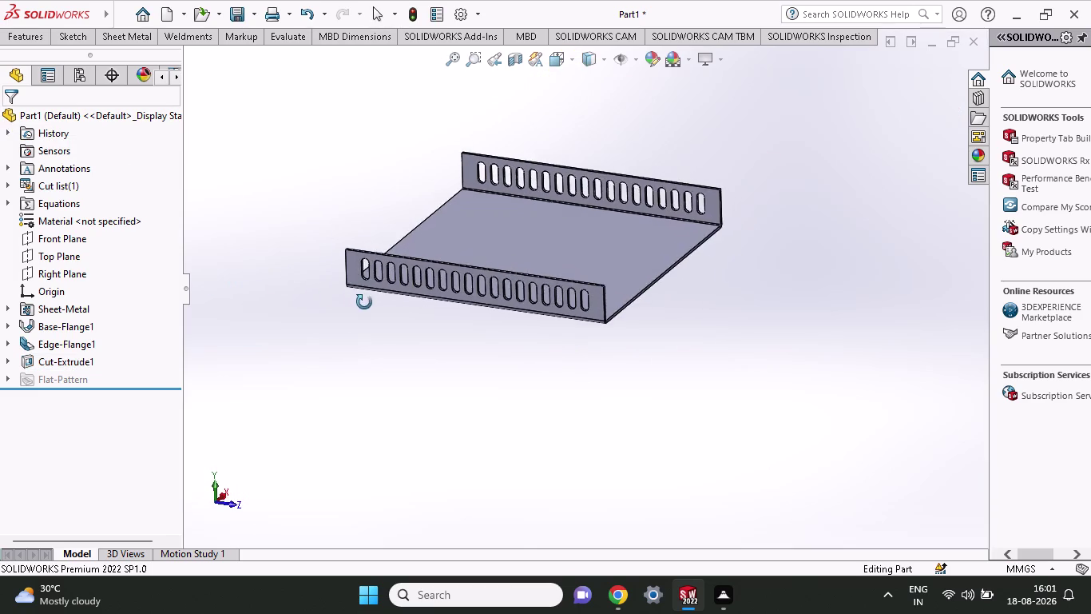
middle_drag(365, 302, 335, 339)
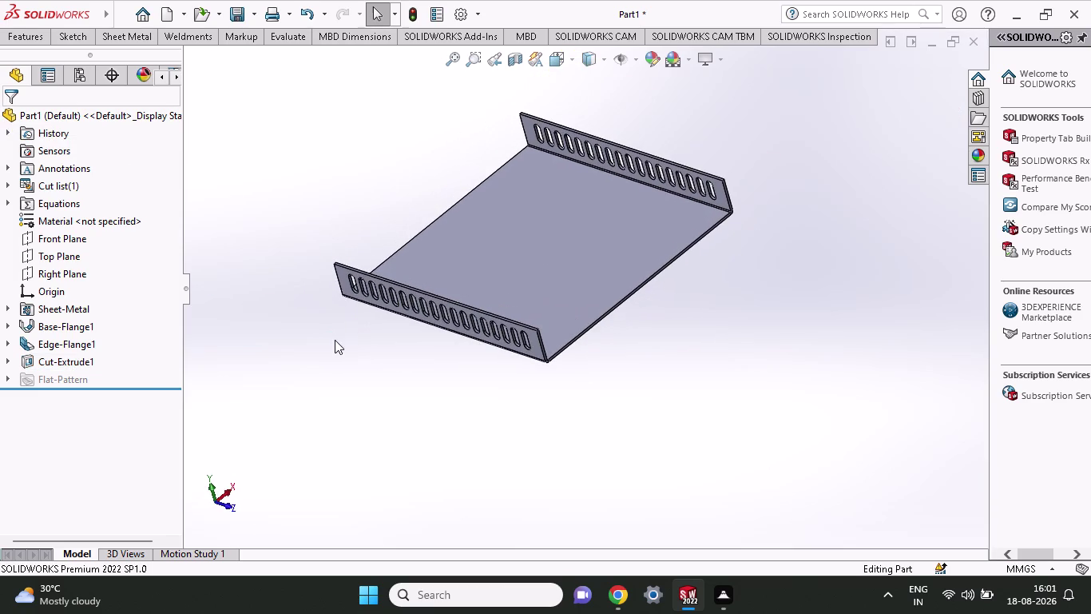
scroll(up, 3)
middle_drag(335, 340, 381, 313)
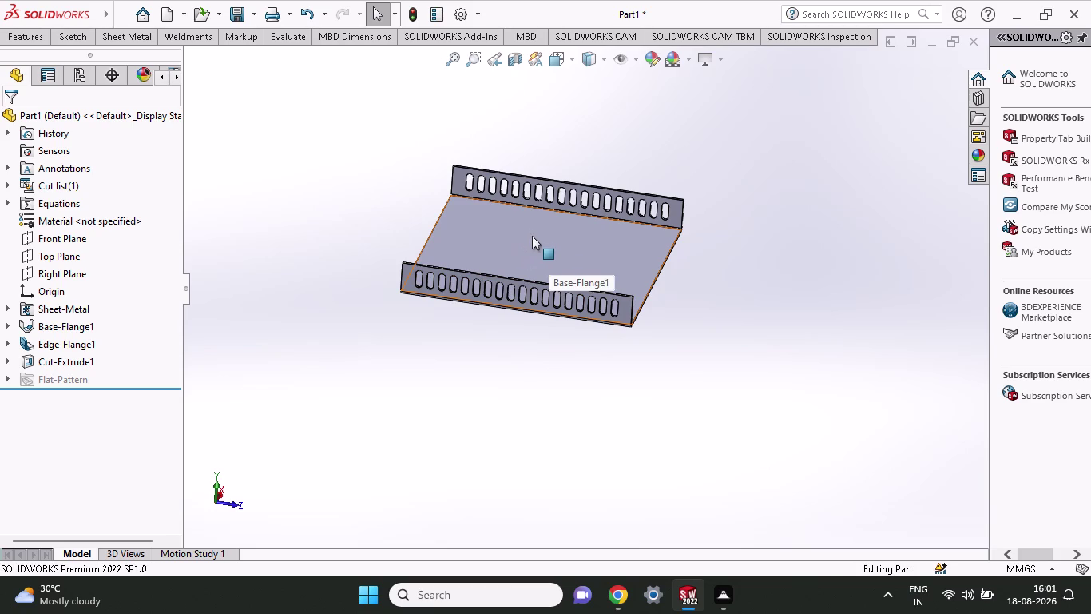
middle_drag(907, 367, 894, 369)
scroll(up, 3)
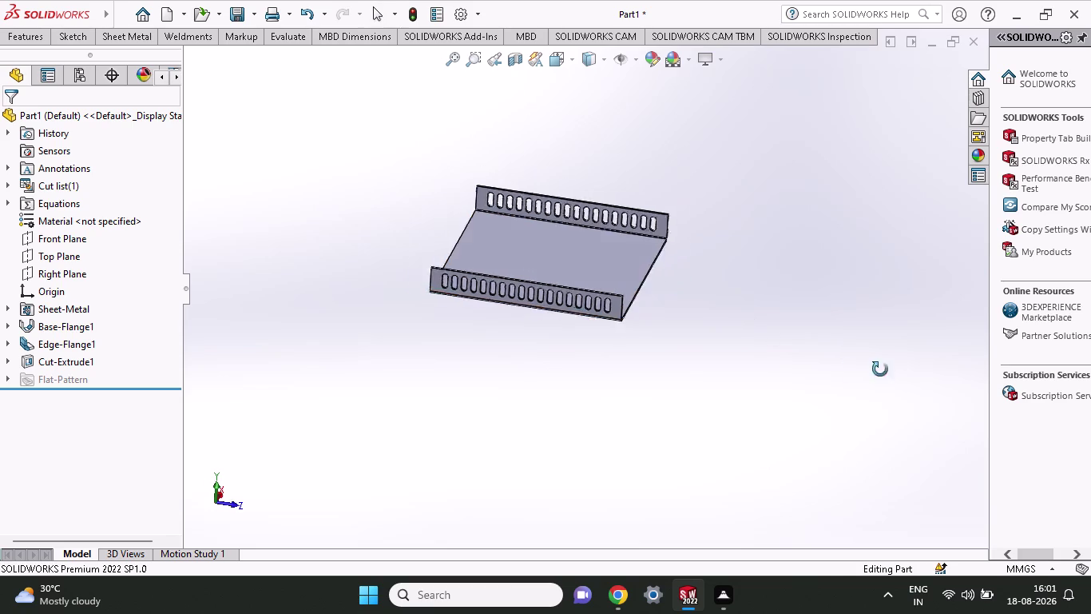
middle_drag(894, 369, 434, 362)
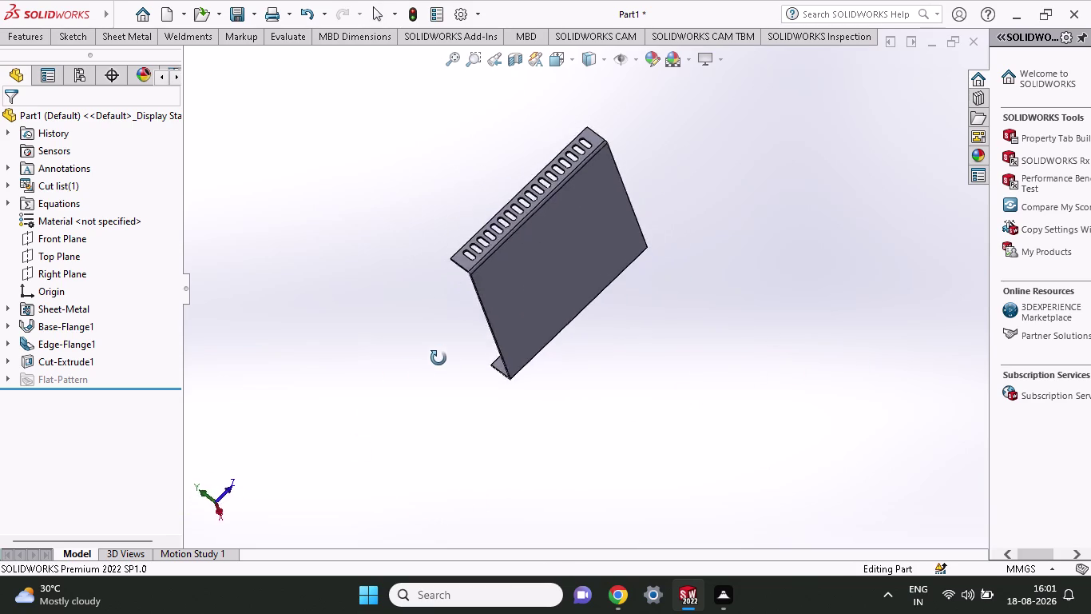
middle_drag(434, 362, 566, 132)
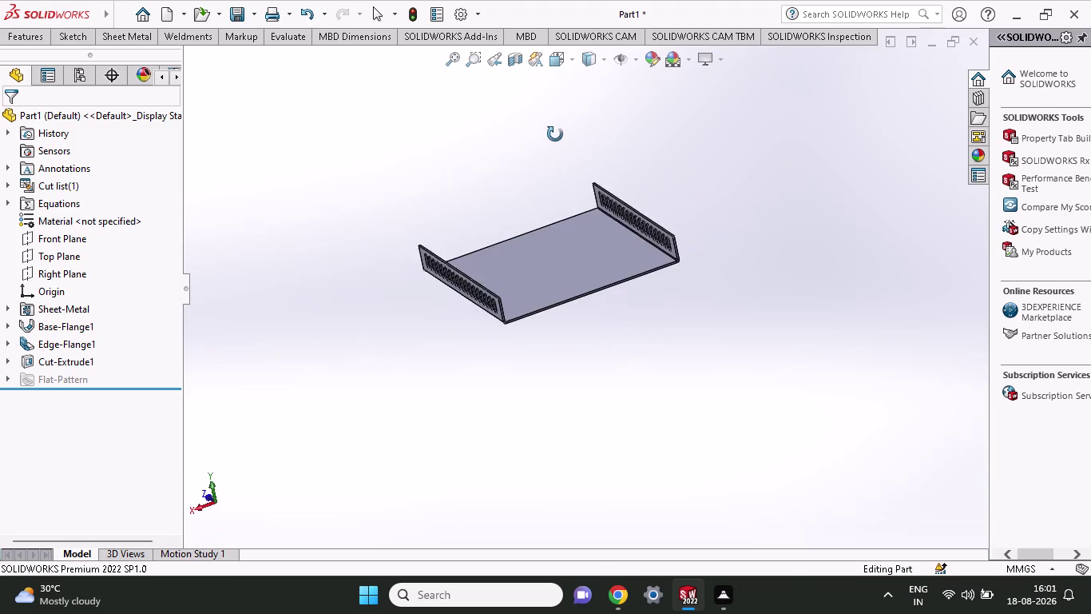
middle_drag(565, 132, 542, 129)
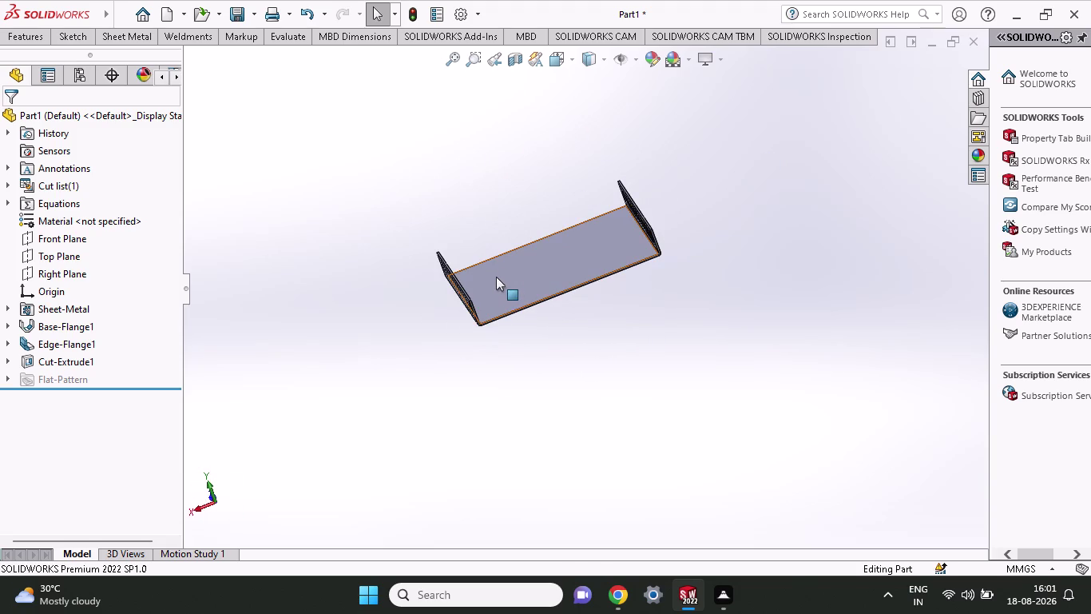
middle_drag(497, 277, 516, 277)
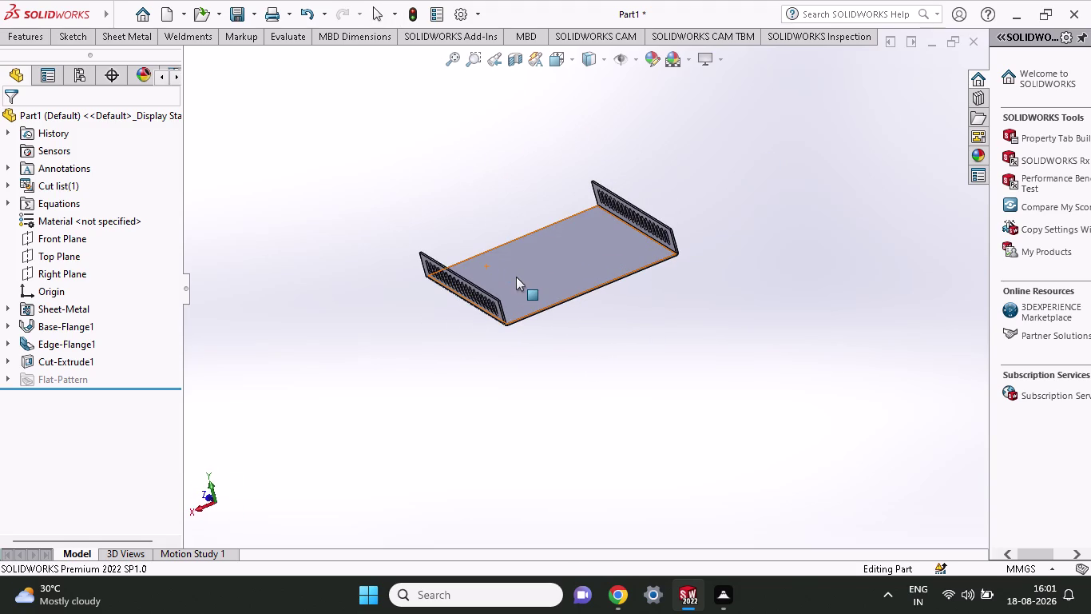
middle_drag(519, 277, 545, 336)
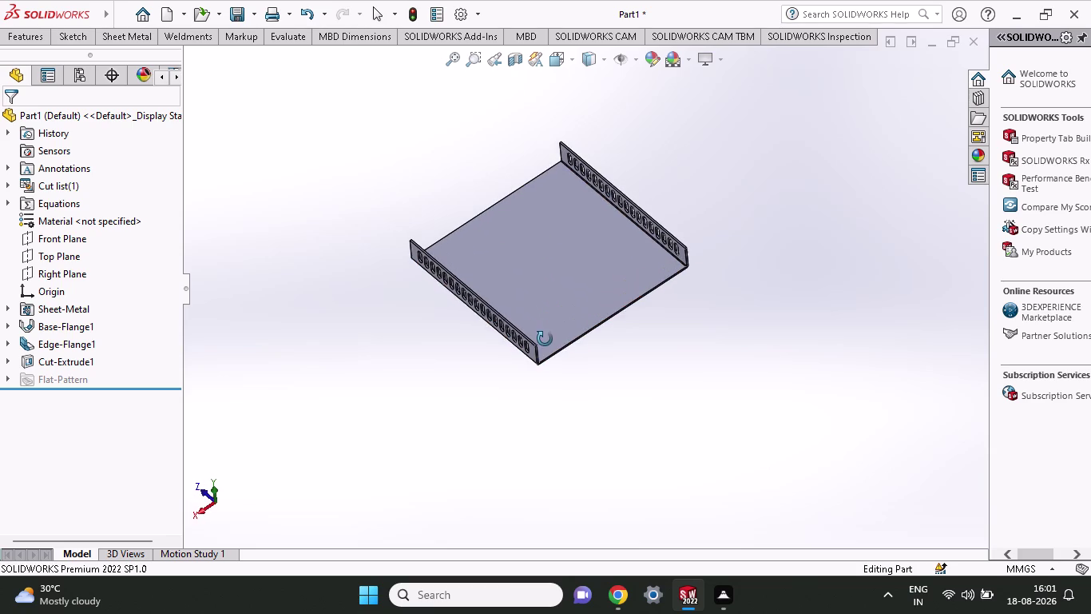
middle_drag(545, 337, 545, 340)
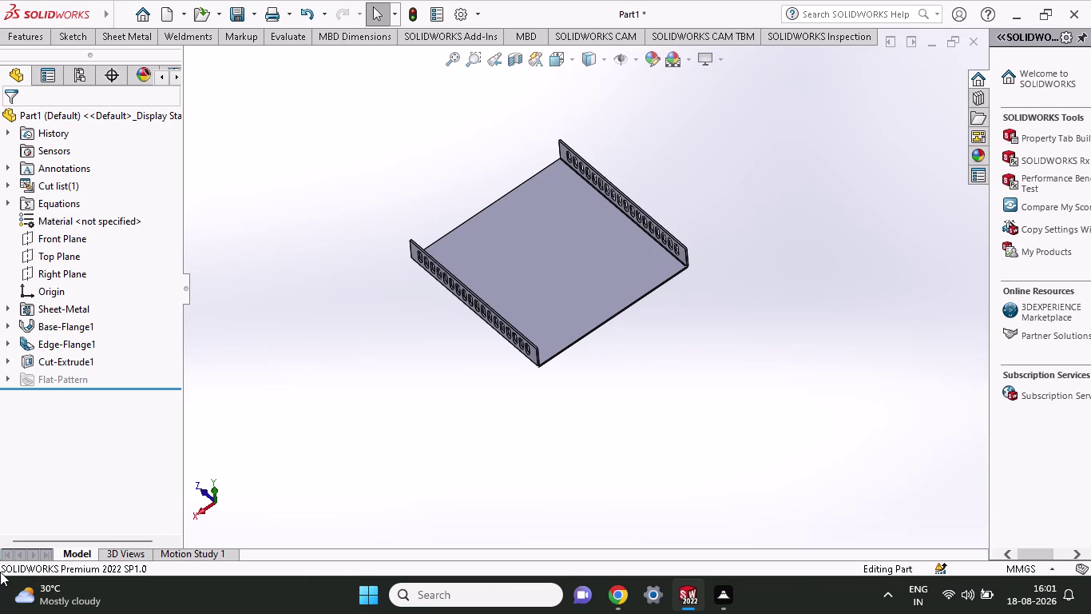
middle_drag(384, 445, 323, 406)
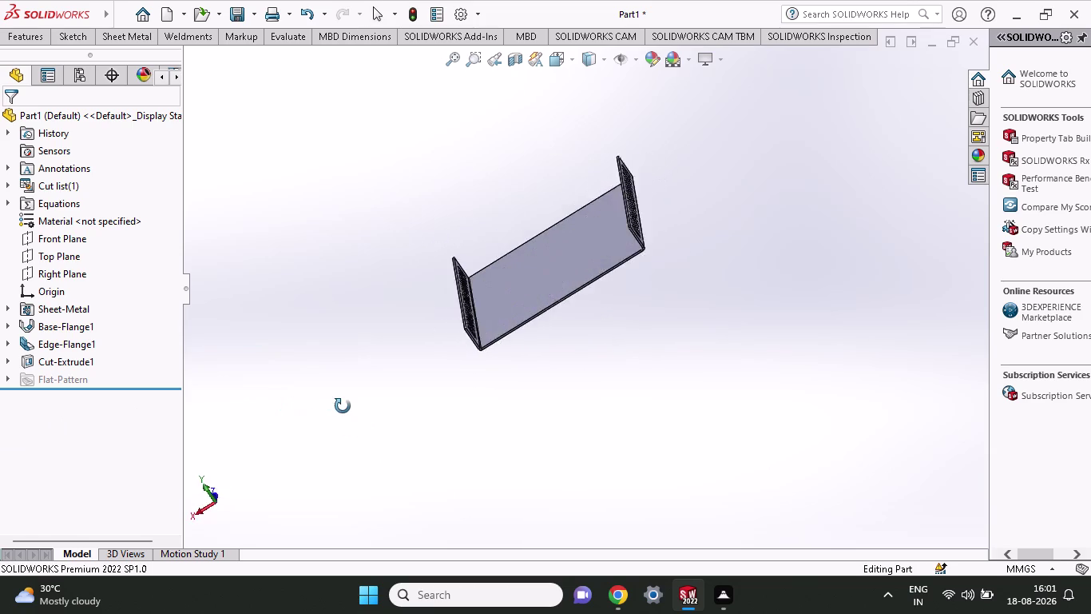
middle_drag(324, 406, 412, 404)
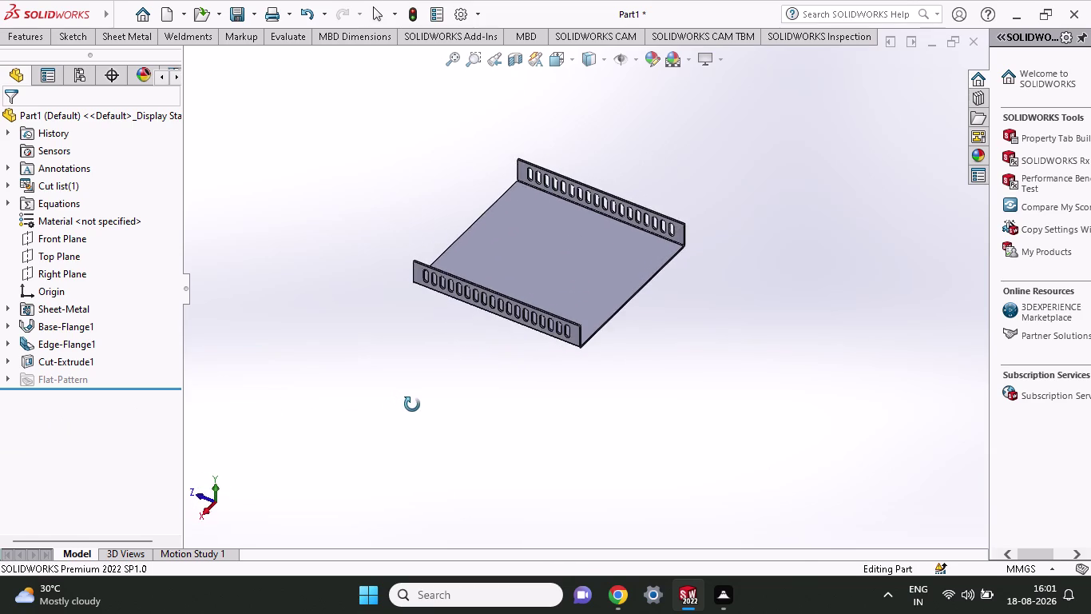
middle_drag(412, 404, 374, 409)
click(932, 361)
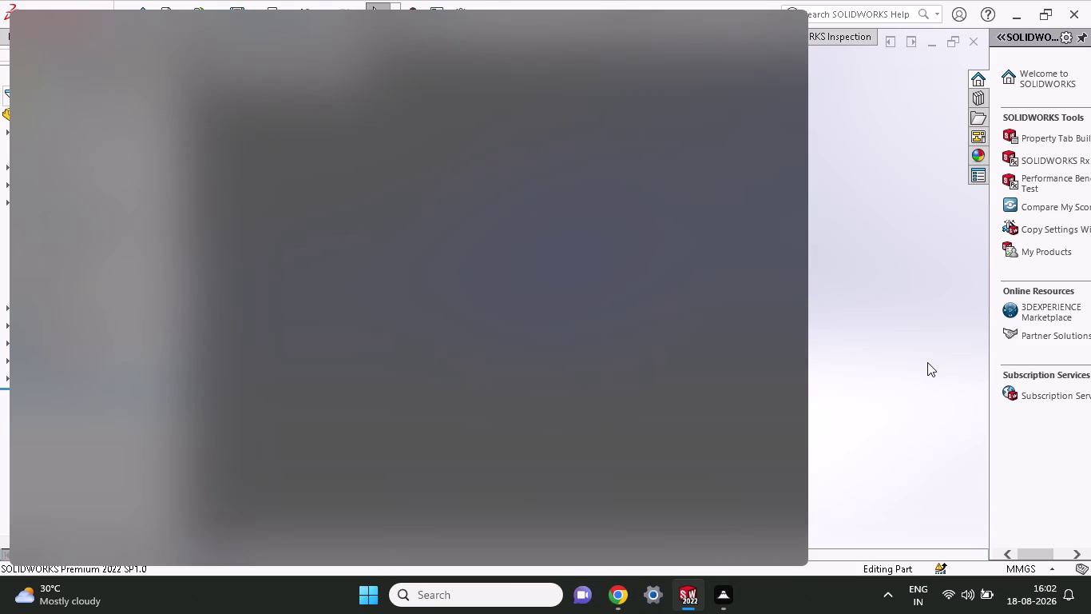
click(913, 362)
click(910, 362)
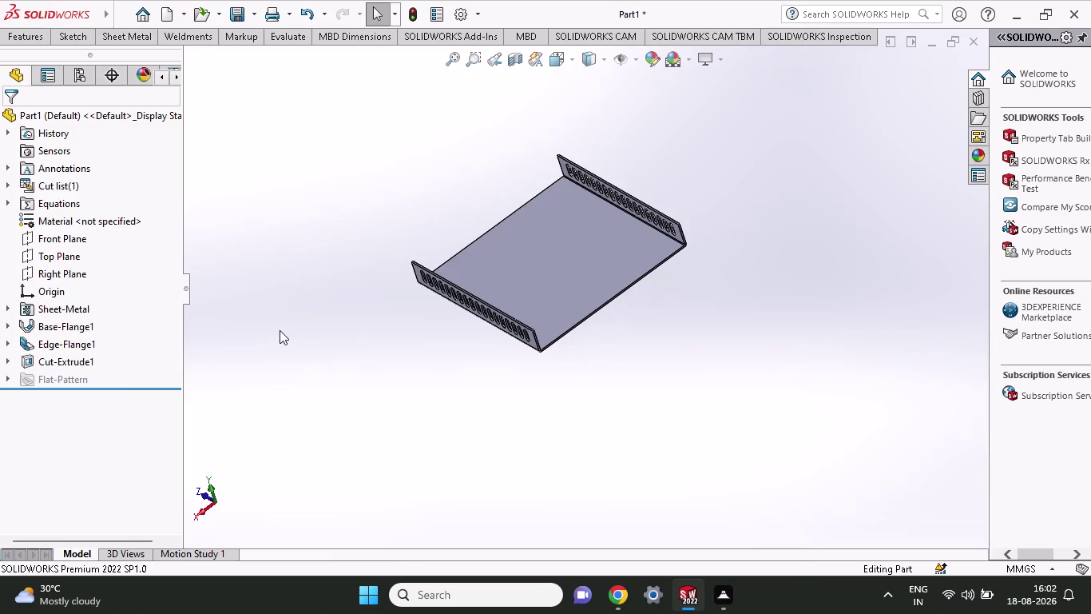
middle_drag(416, 330, 471, 285)
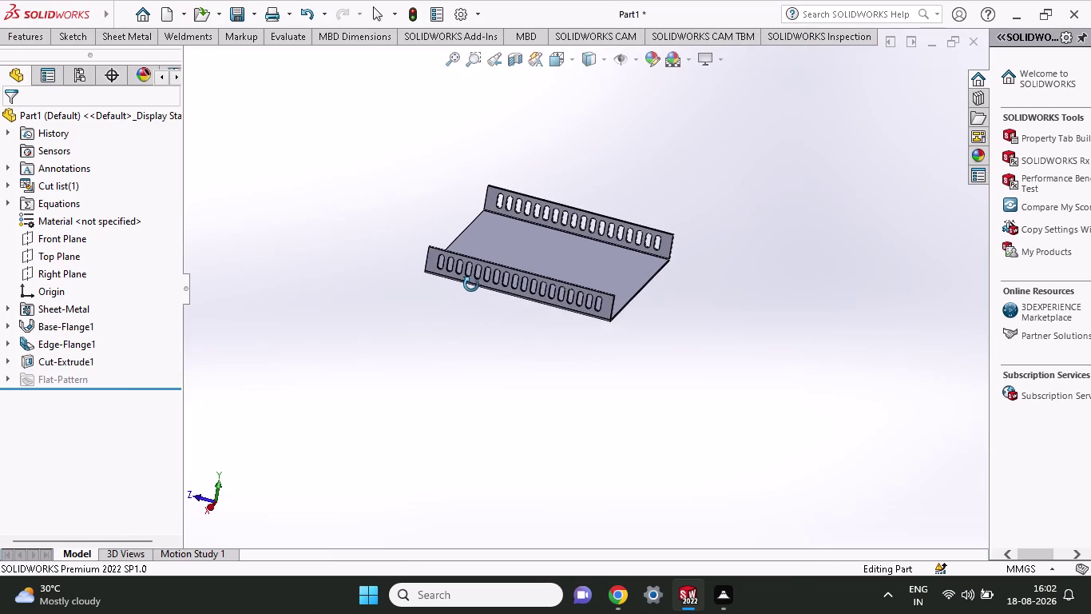
middle_drag(471, 285, 330, 393)
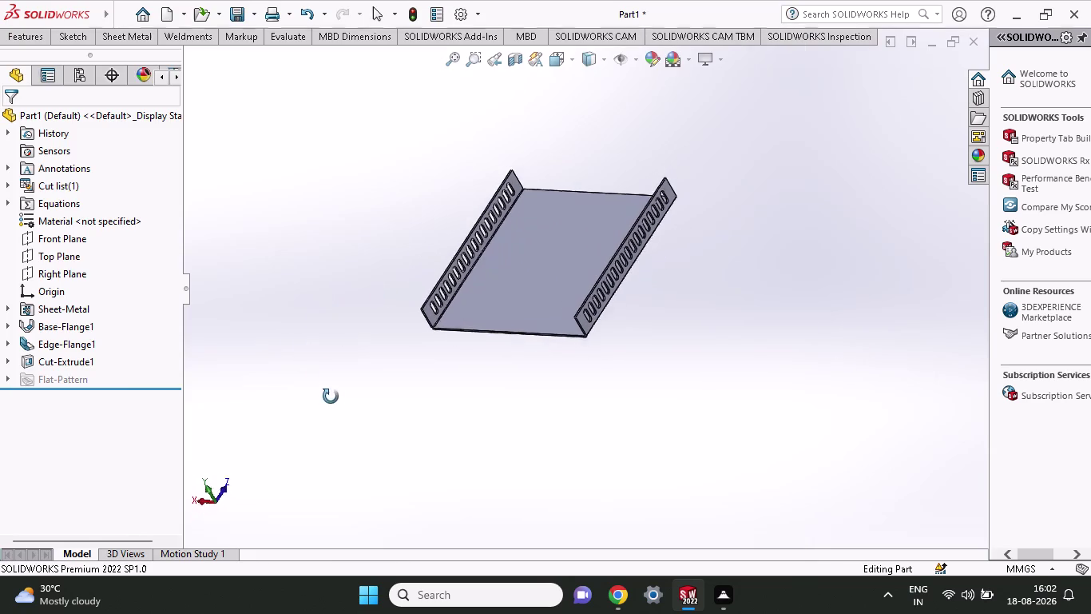
middle_drag(330, 393, 332, 398)
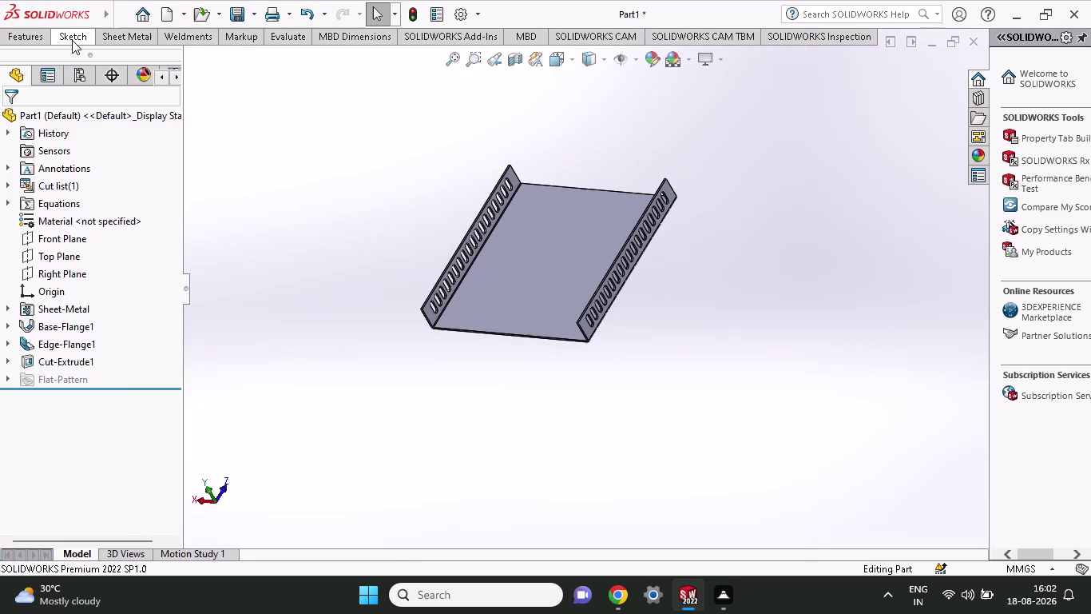